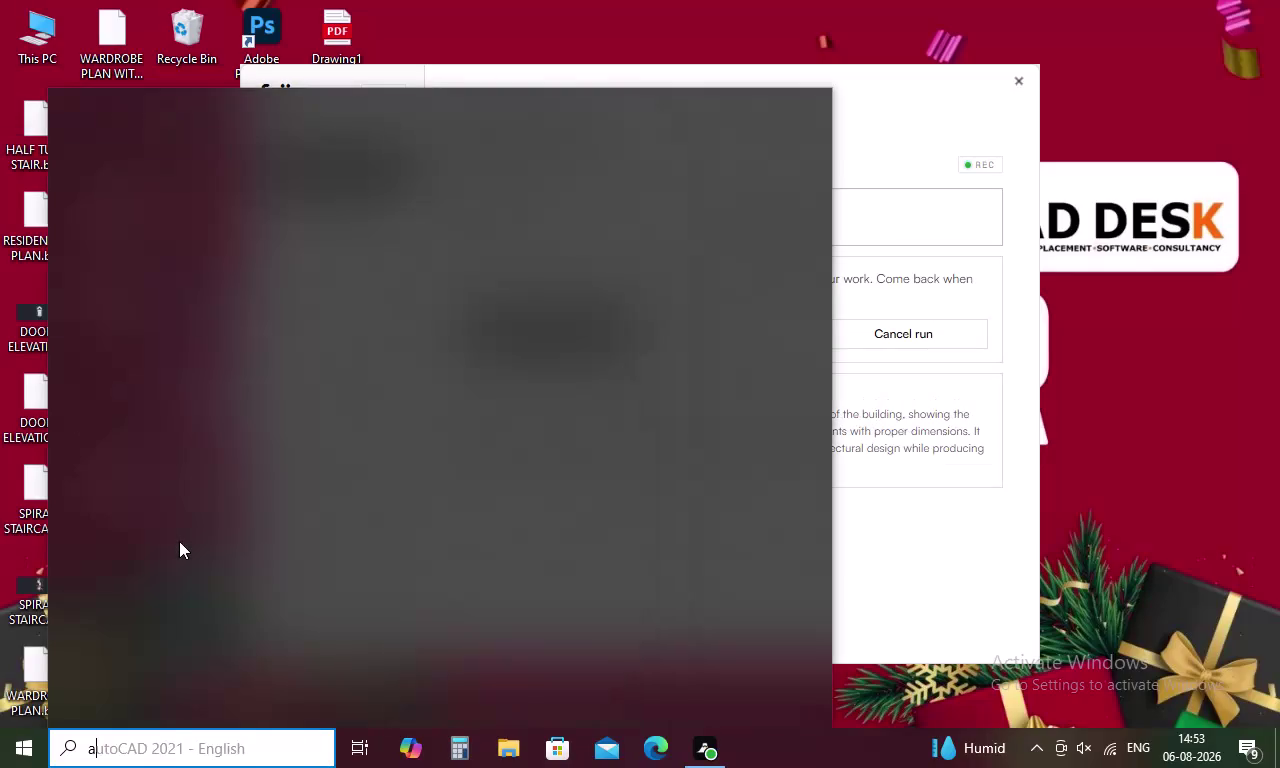
Search Windows for AutoCAD and launch AutoCAD 2021.
key(t)
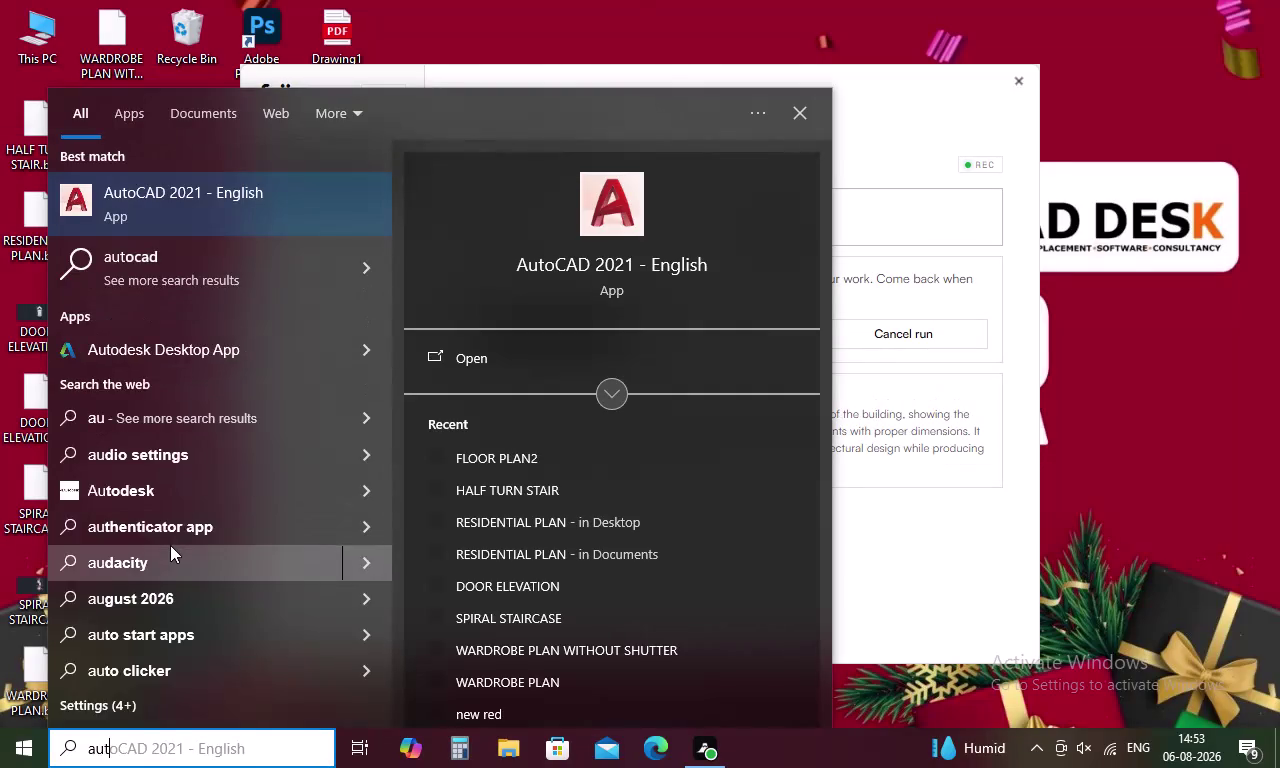
key(o)
click(204, 187)
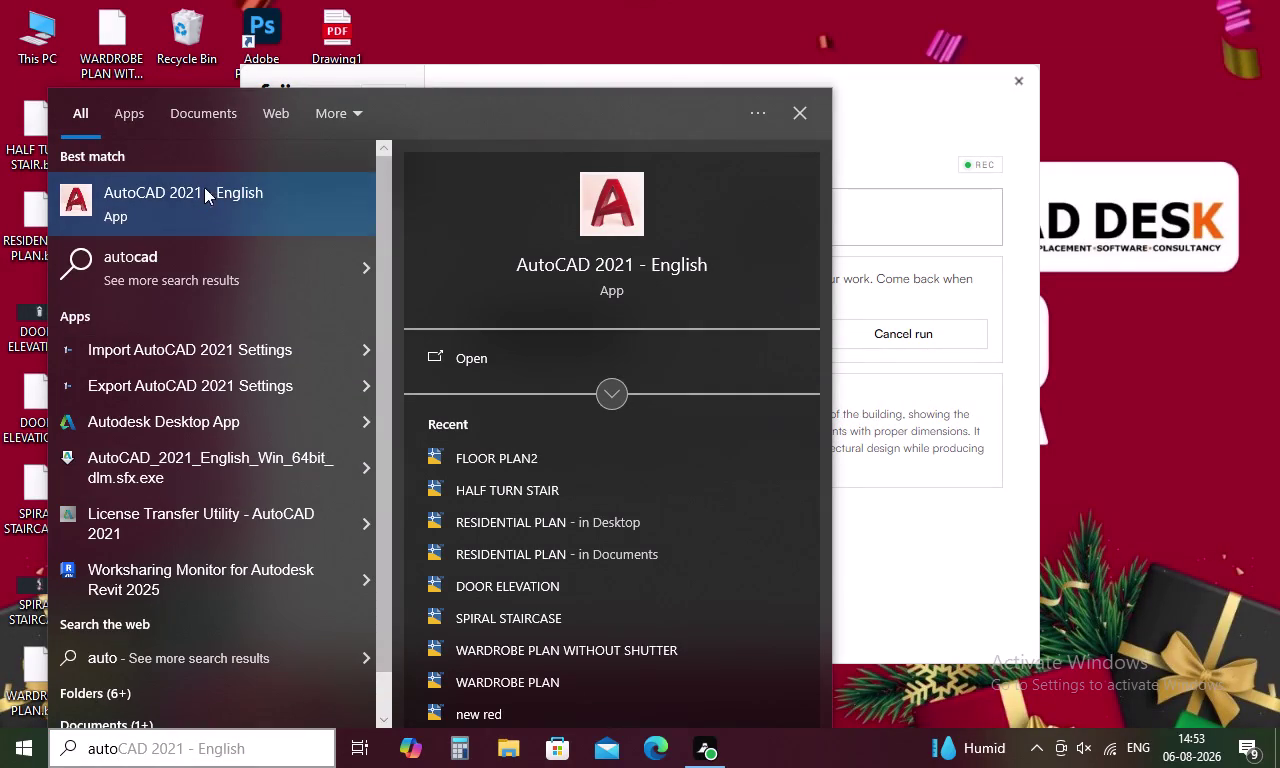
click(196, 186)
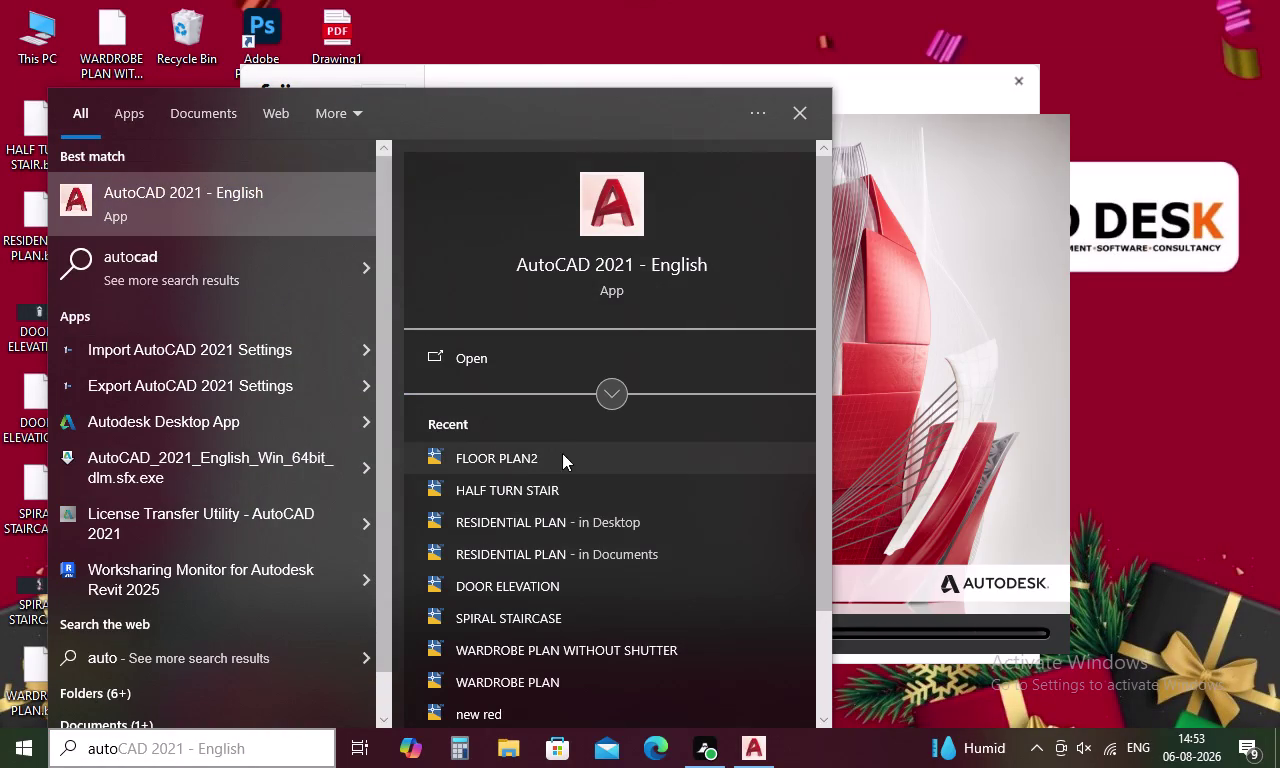
Open the recent drawing FLOOR PLAN2 from the AutoCAD result pane.
double_click(525, 452)
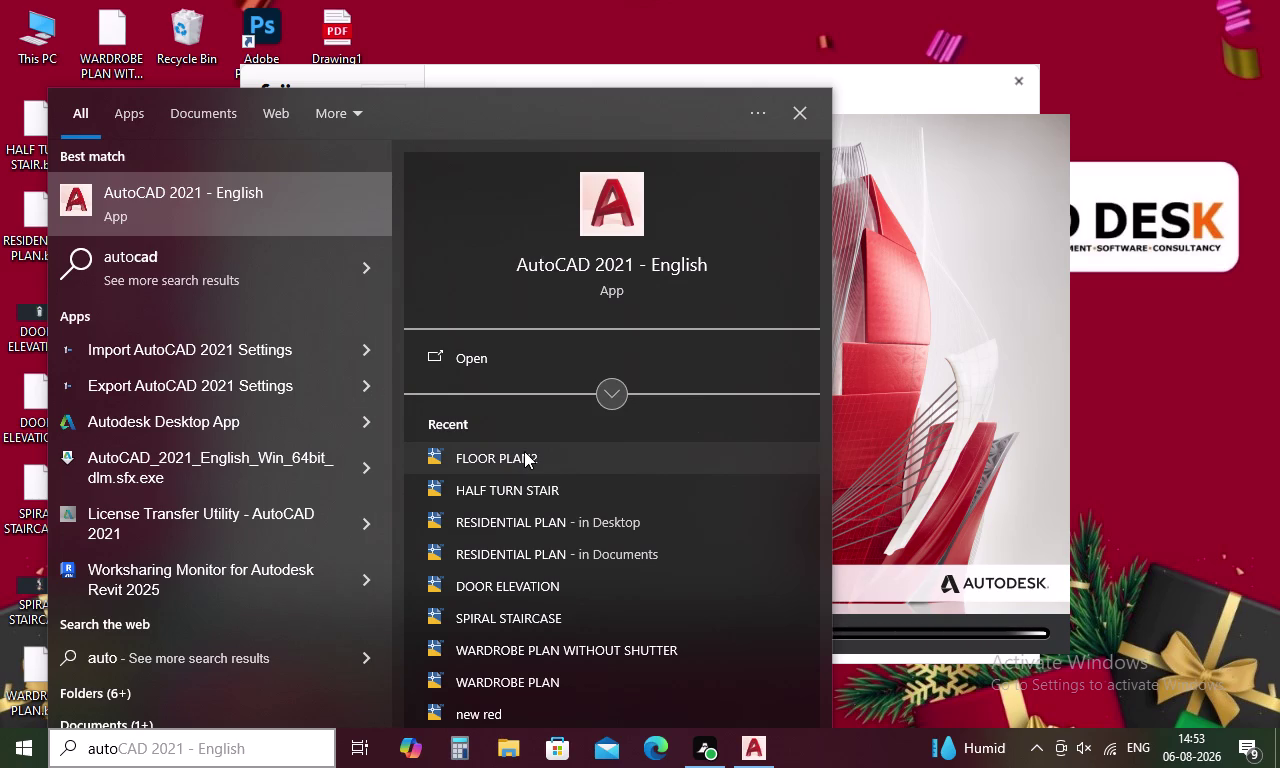
double_click(524, 451)
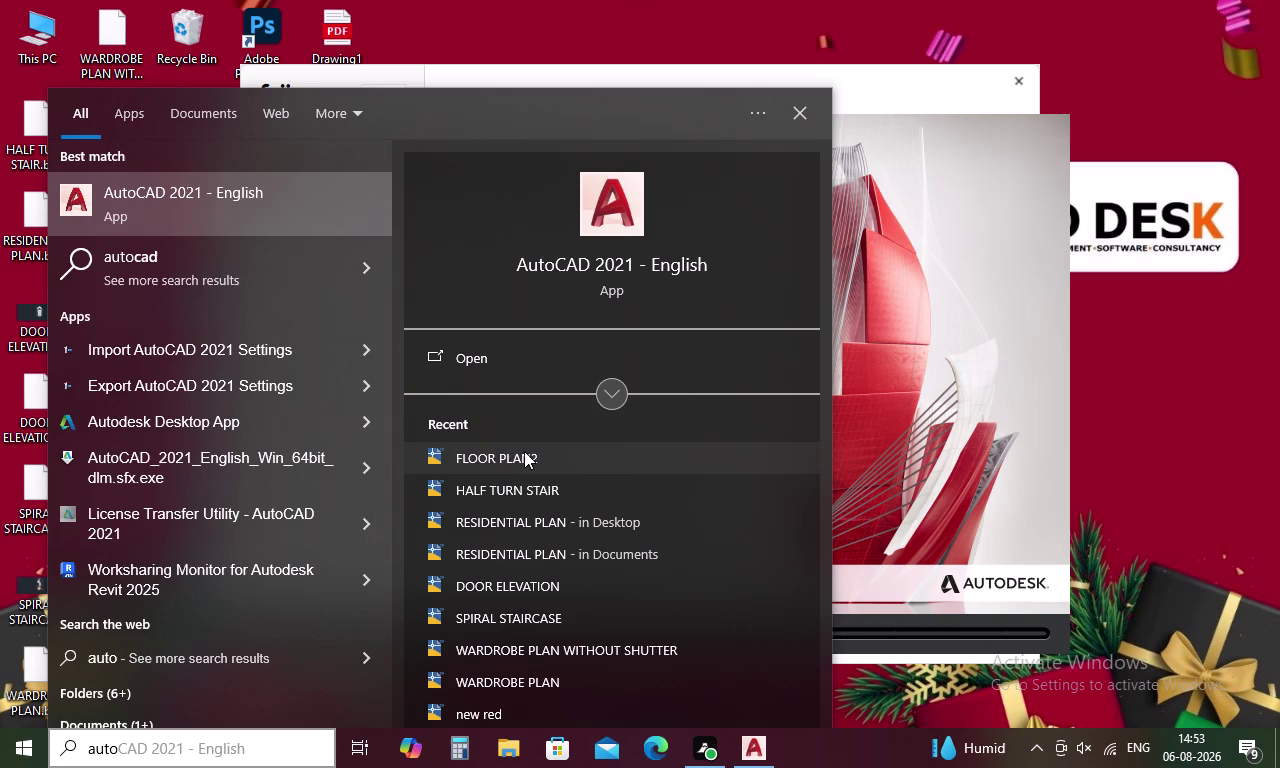
triple_click(507, 455)
triple_click(507, 455)
triple_click(507, 455)
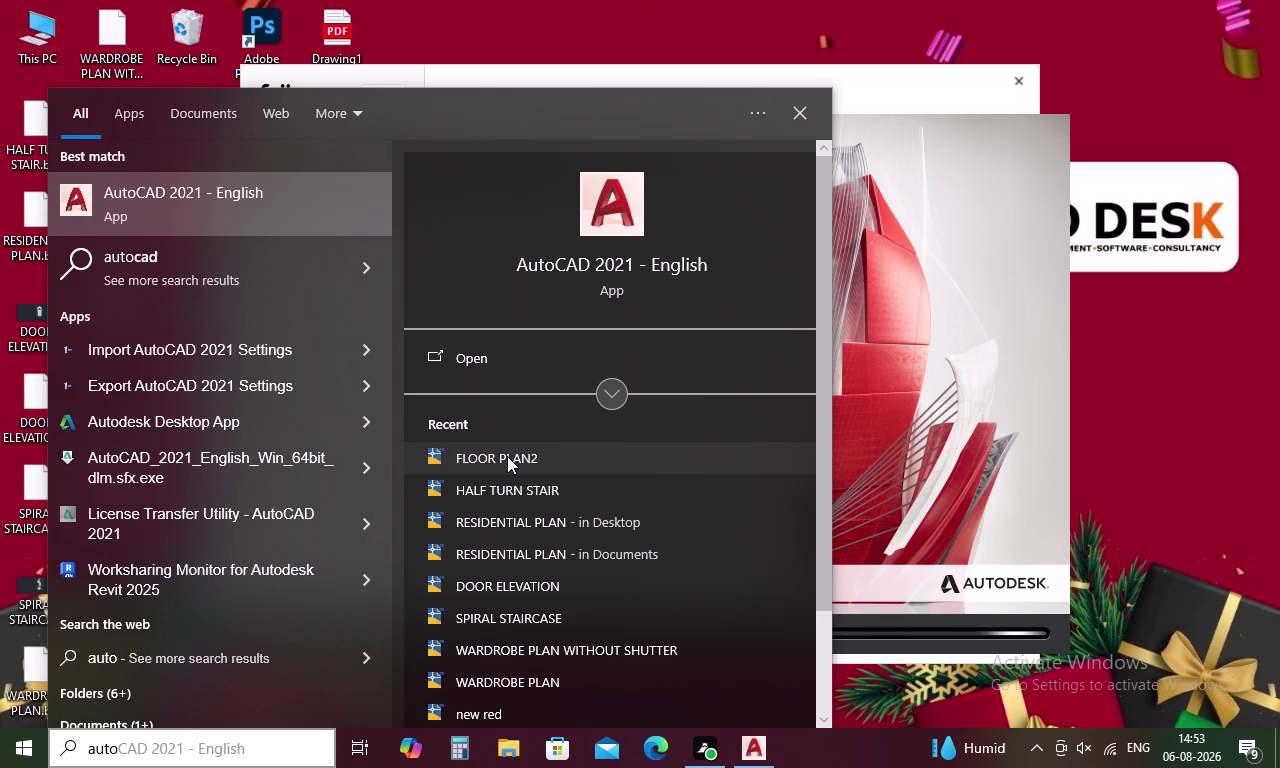
click(507, 456)
click(507, 456)
triple_click(508, 462)
click(511, 461)
triple_click(547, 457)
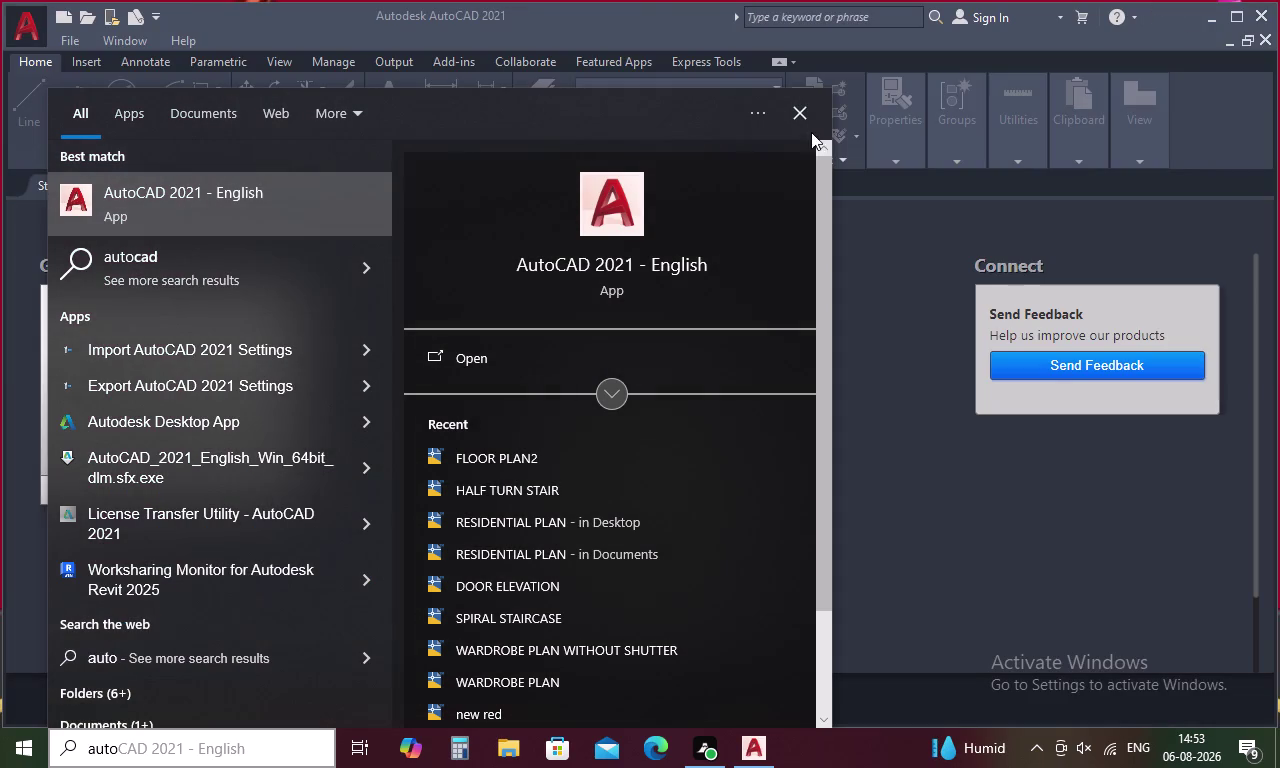
click(800, 104)
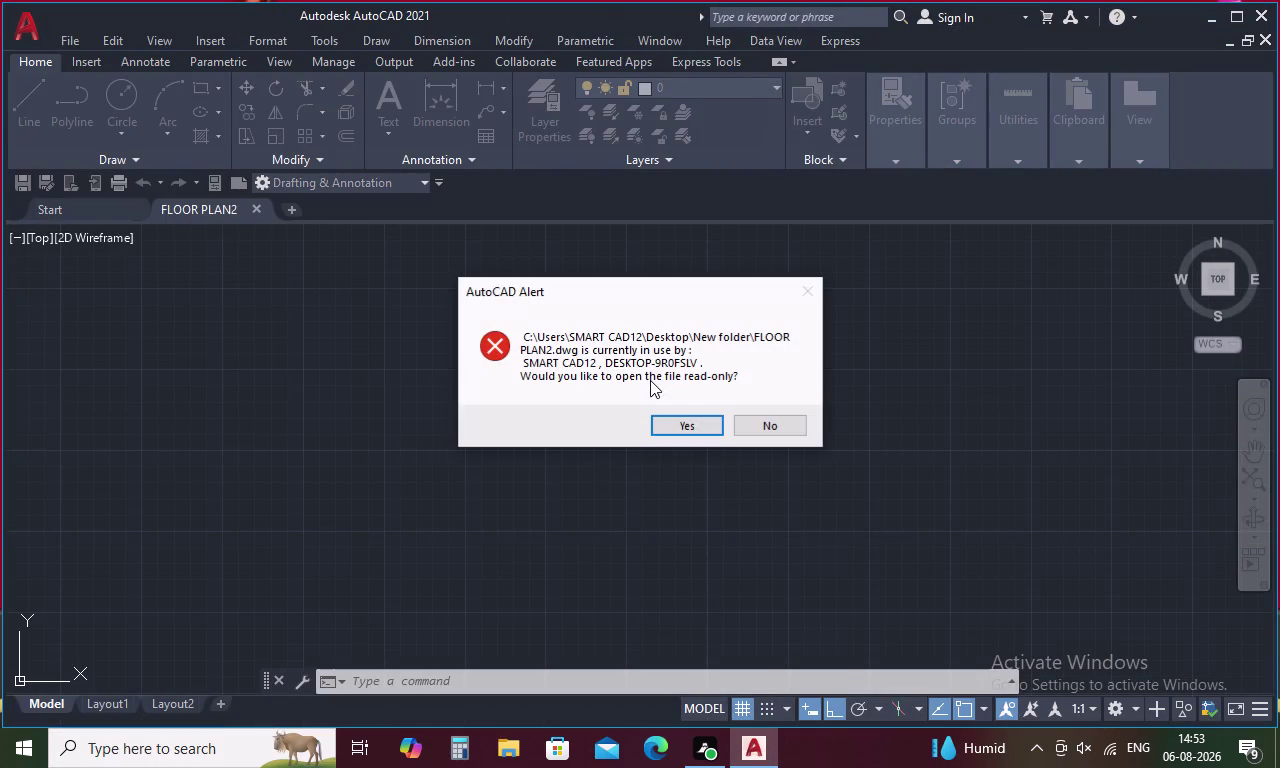
Accept opening FLOOR PLAN2 read-only, then decline opening further read-only copies.
click(693, 424)
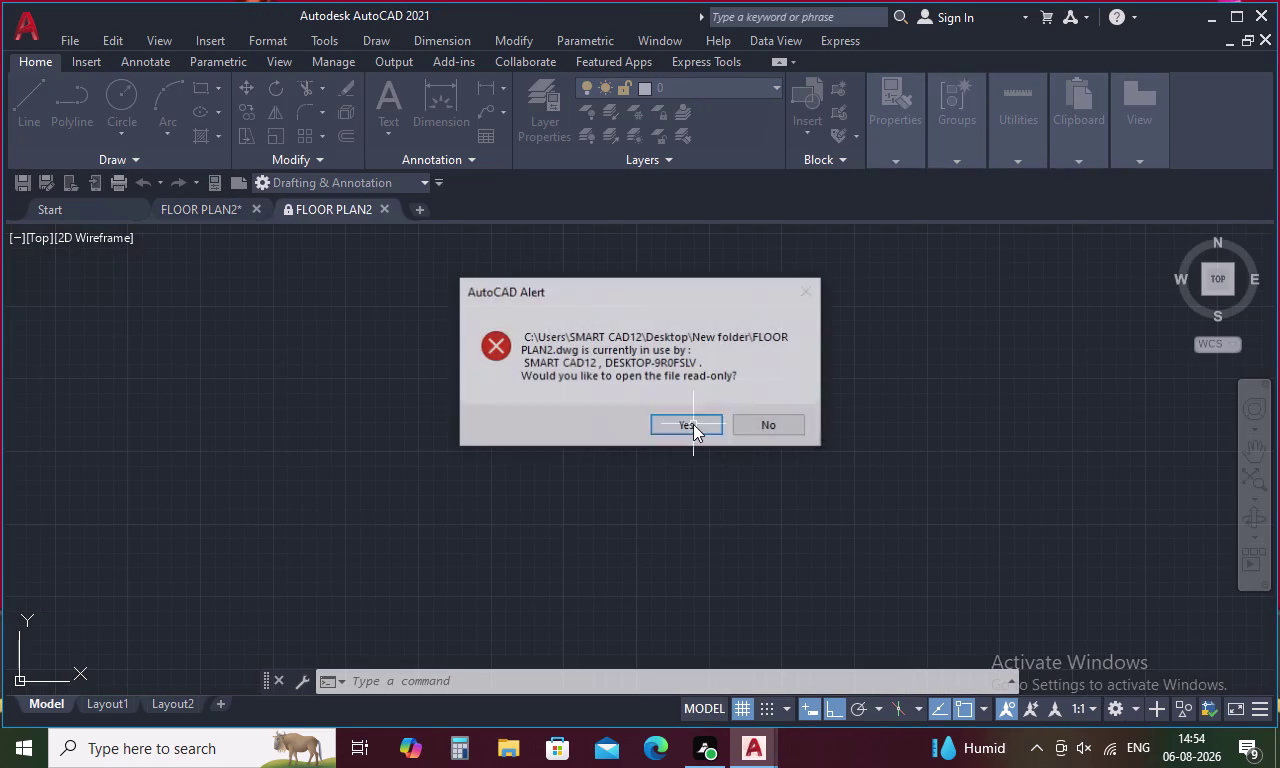
click(693, 424)
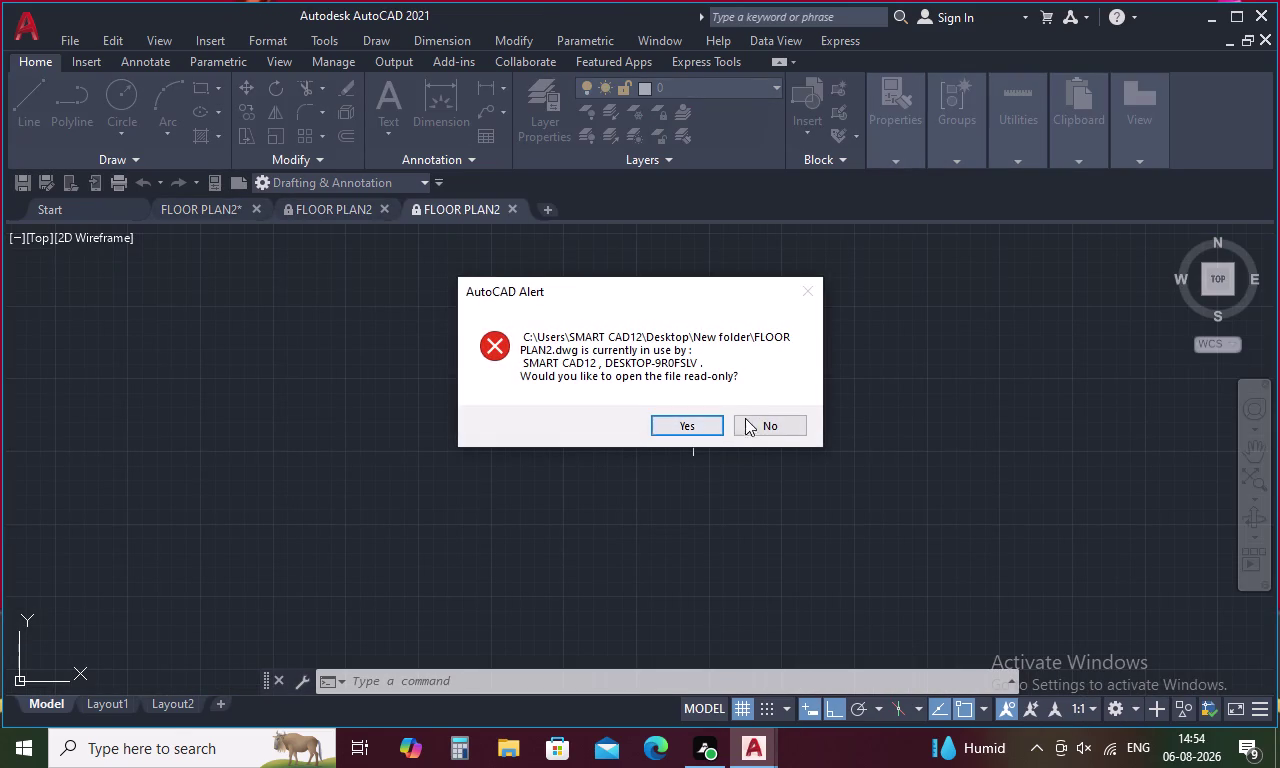
click(754, 425)
click(756, 425)
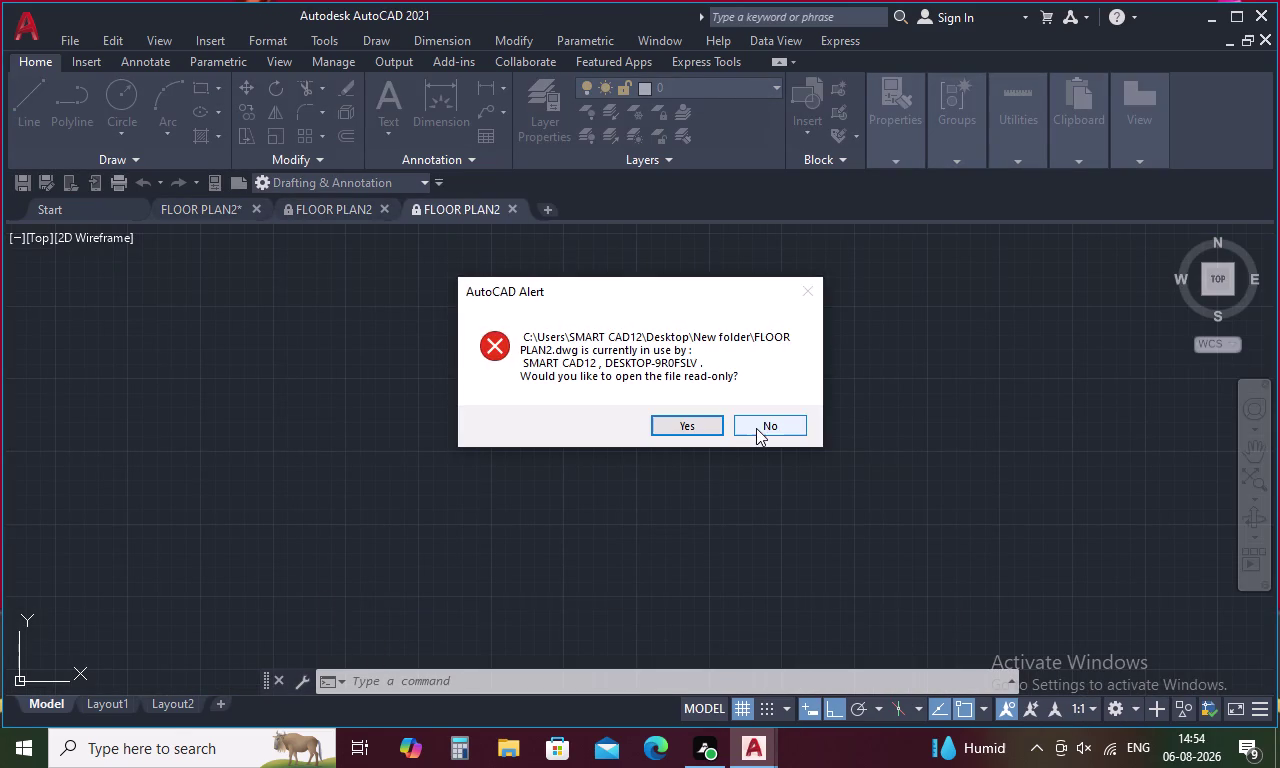
click(697, 431)
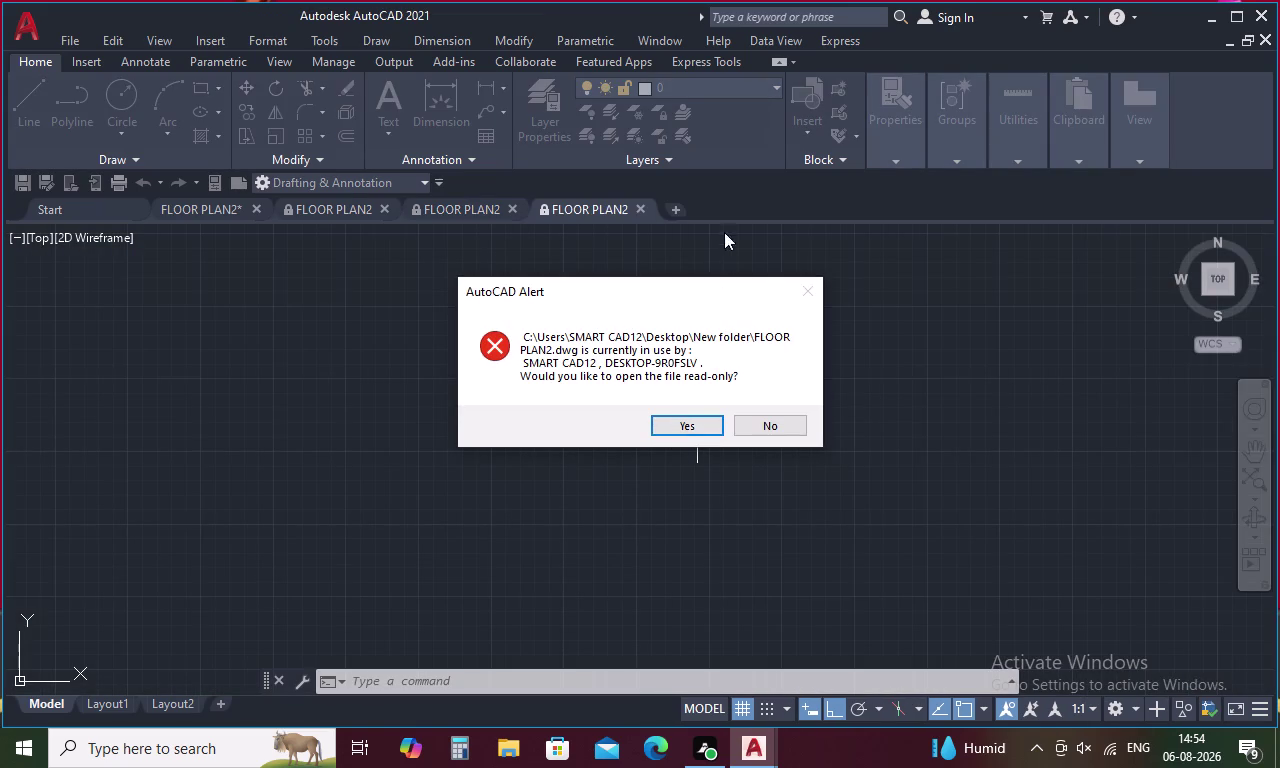
Operate the file tabs and application menu around the duplicate FLOOR PLAN2 copies.
click(634, 209)
click(637, 209)
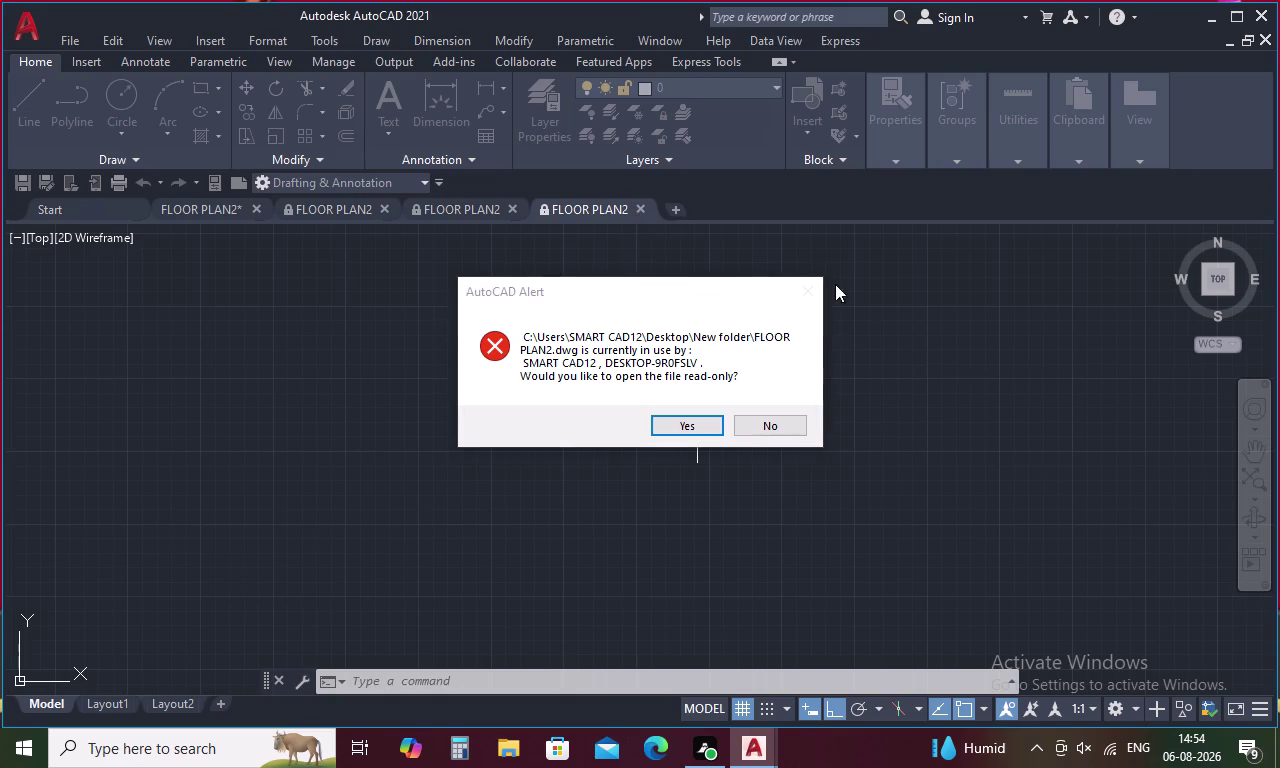
click(808, 290)
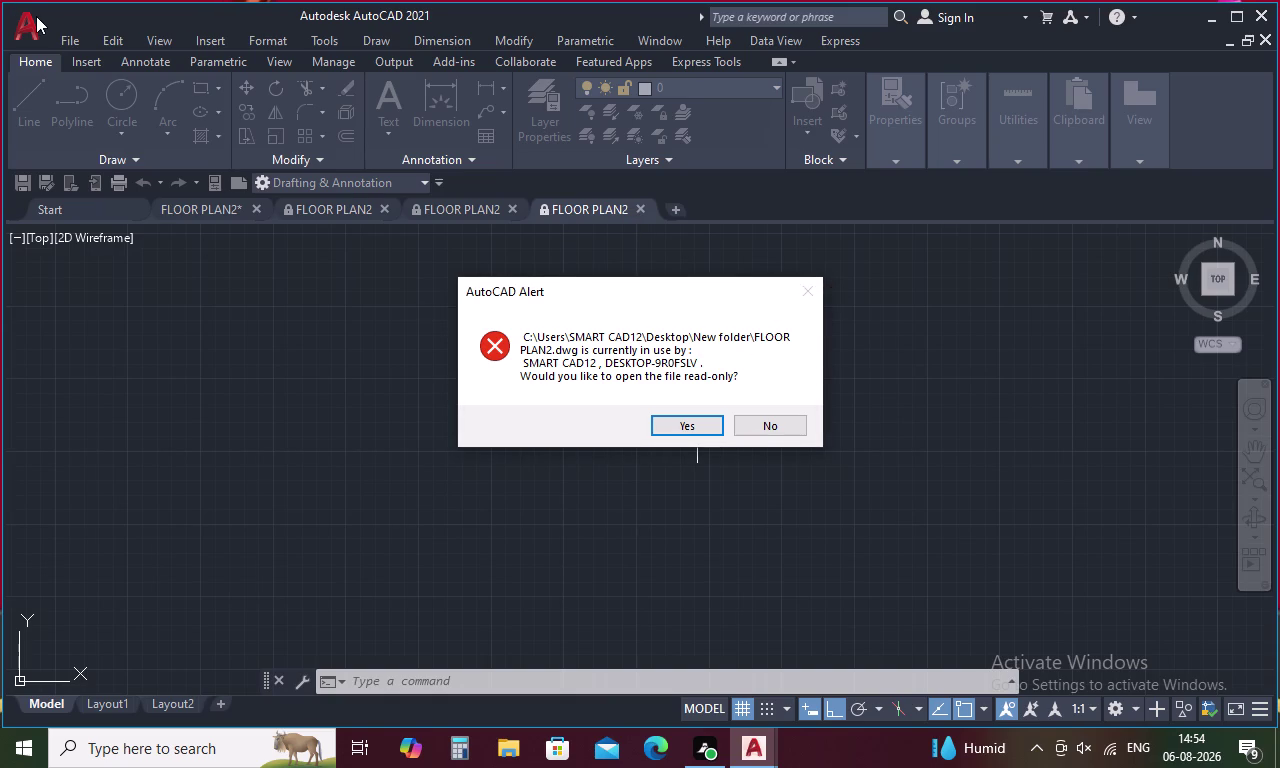
double_click(32, 19)
click(30, 23)
triple_click(30, 23)
click(496, 338)
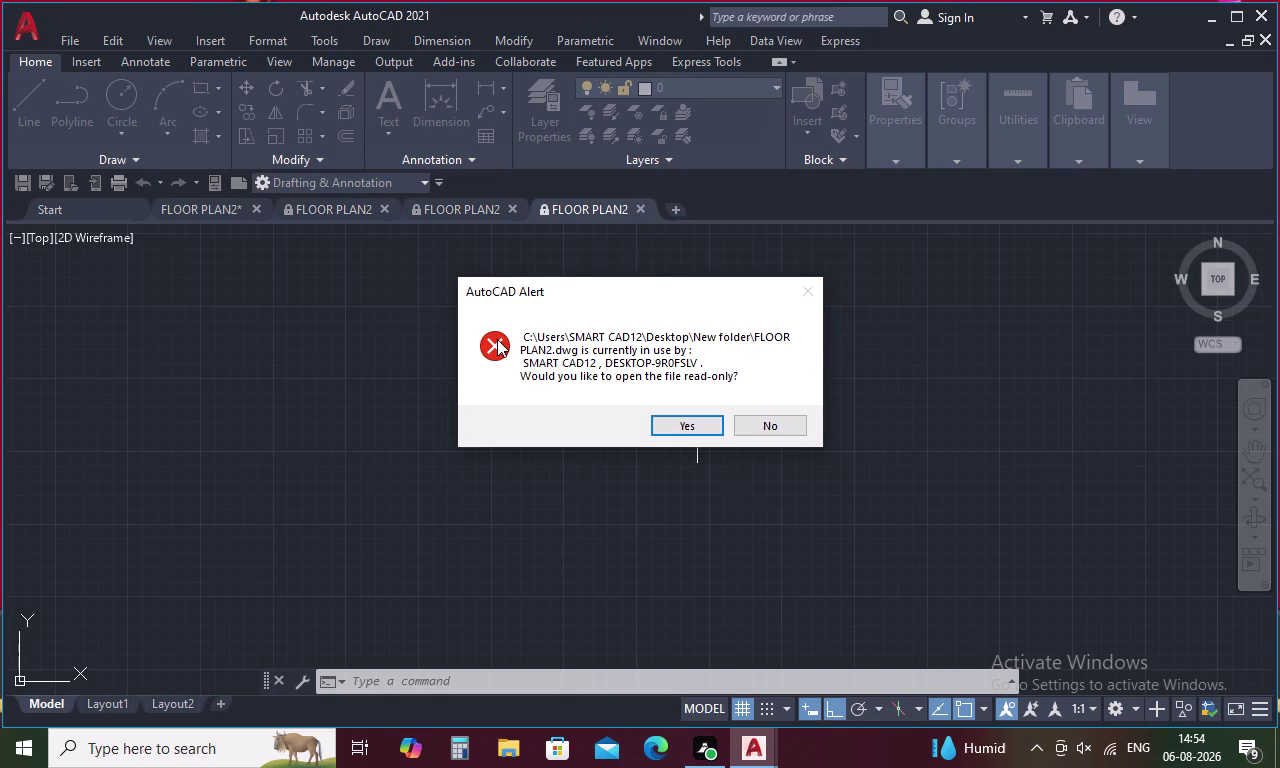
double_click(497, 339)
click(673, 426)
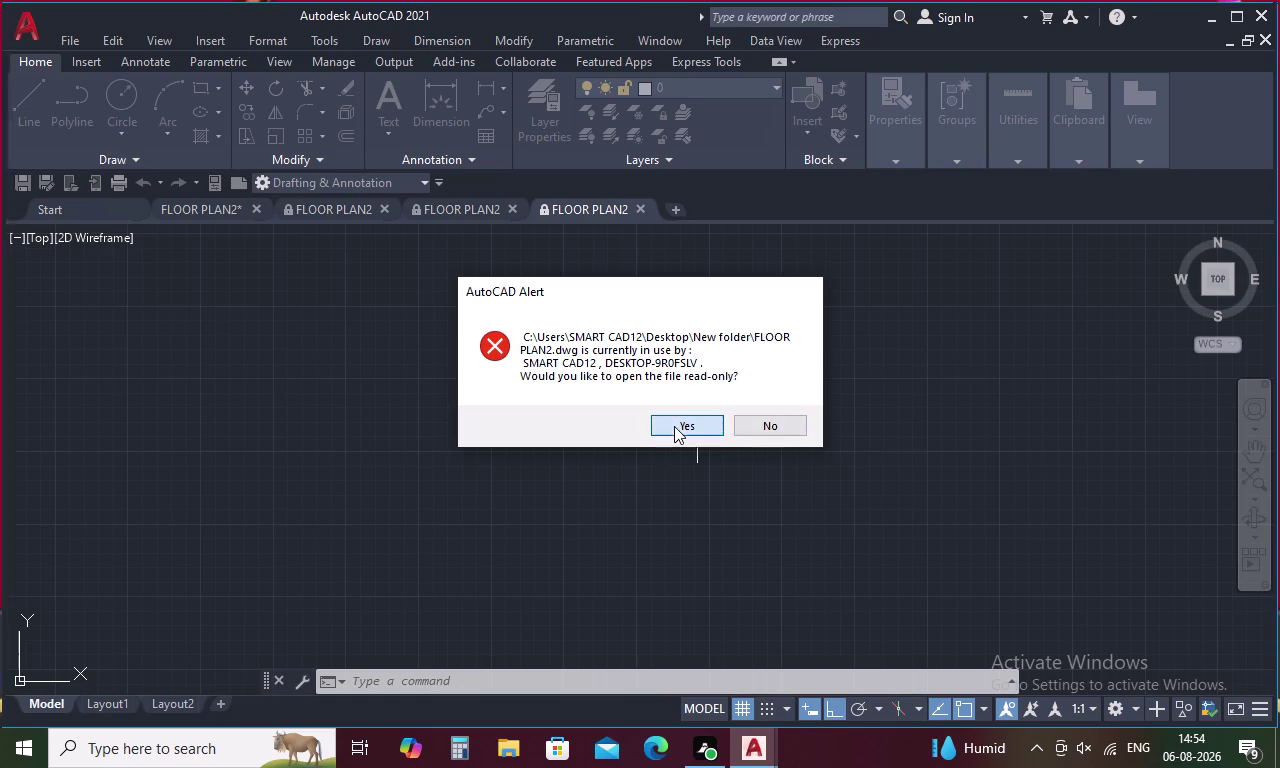
Answer the additional read-only alerts and use the window's tab controls.
click(675, 426)
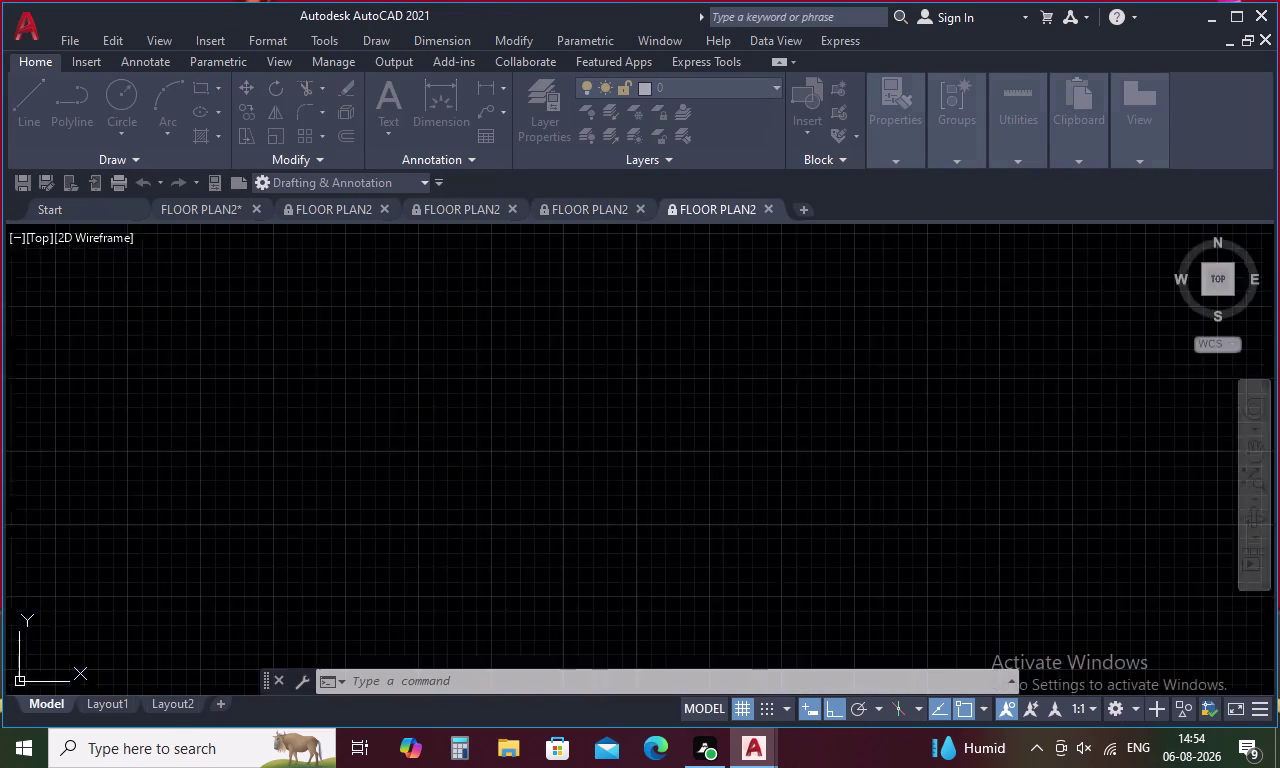
click(675, 426)
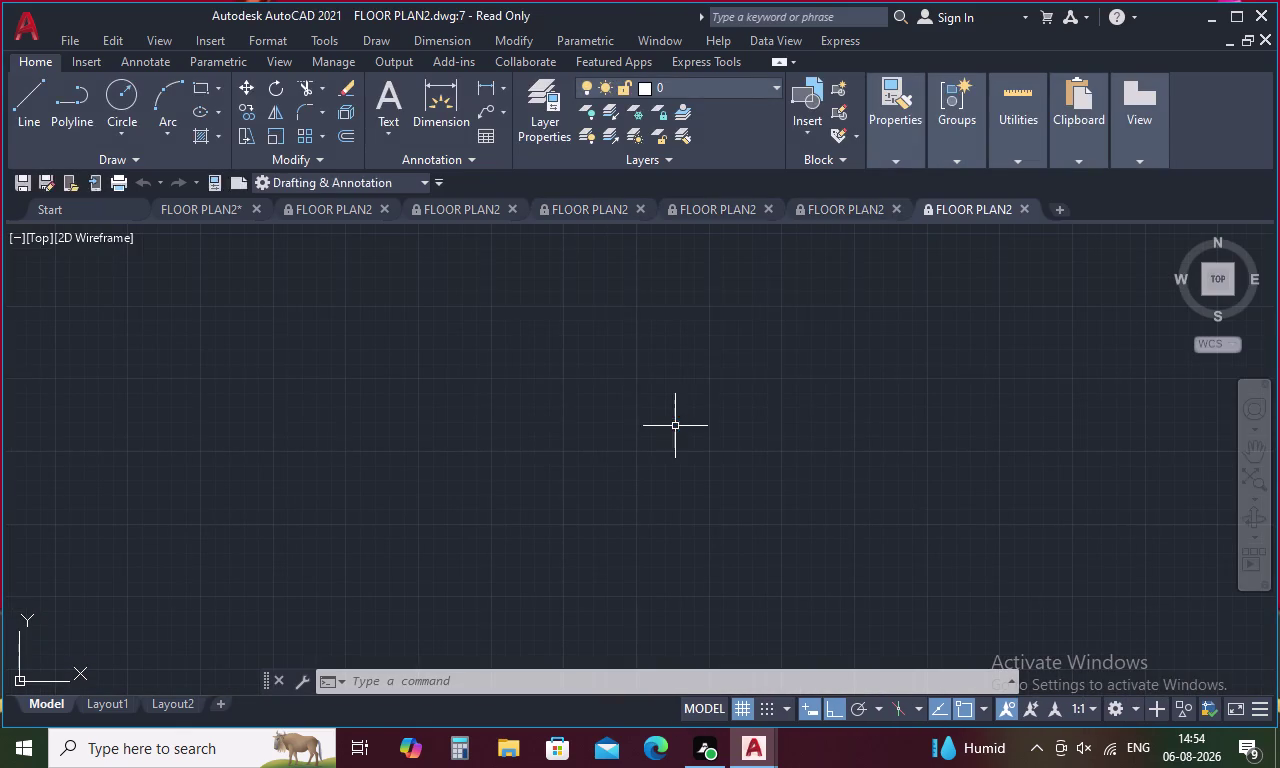
click(675, 426)
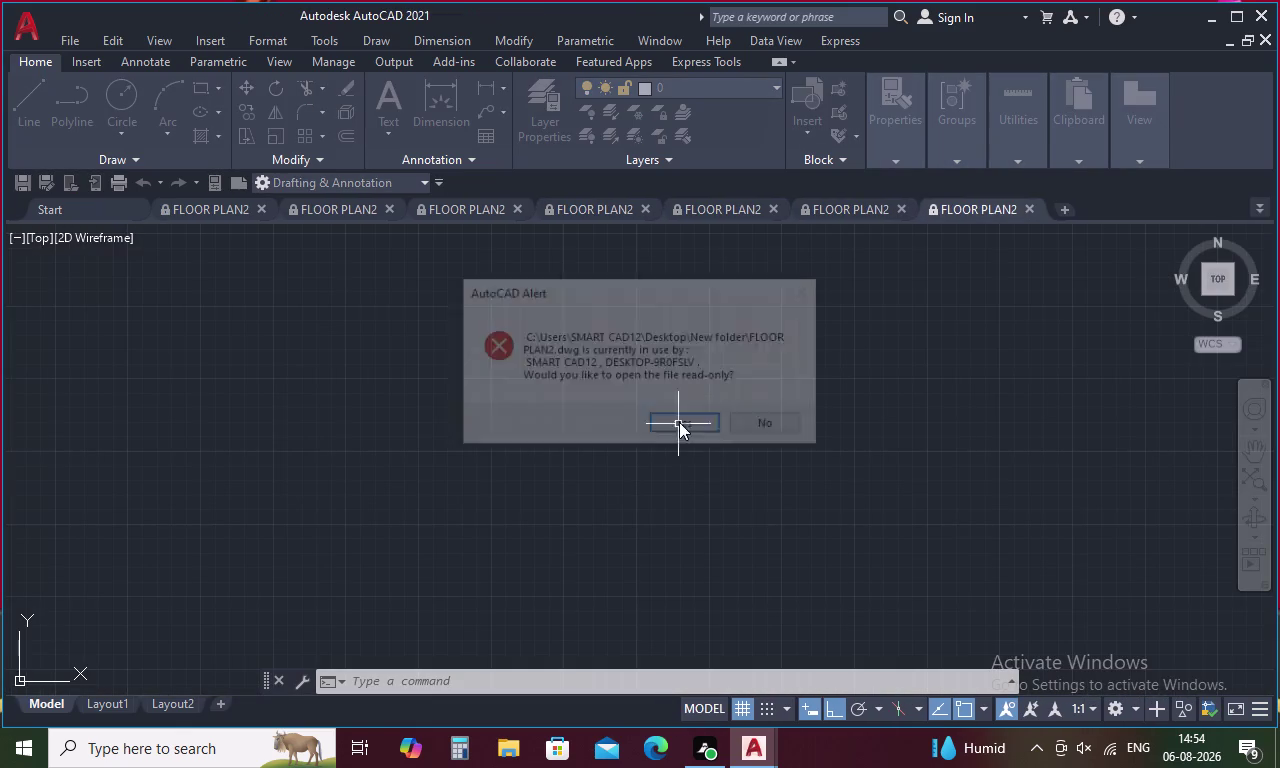
click(1260, 42)
click(1229, 38)
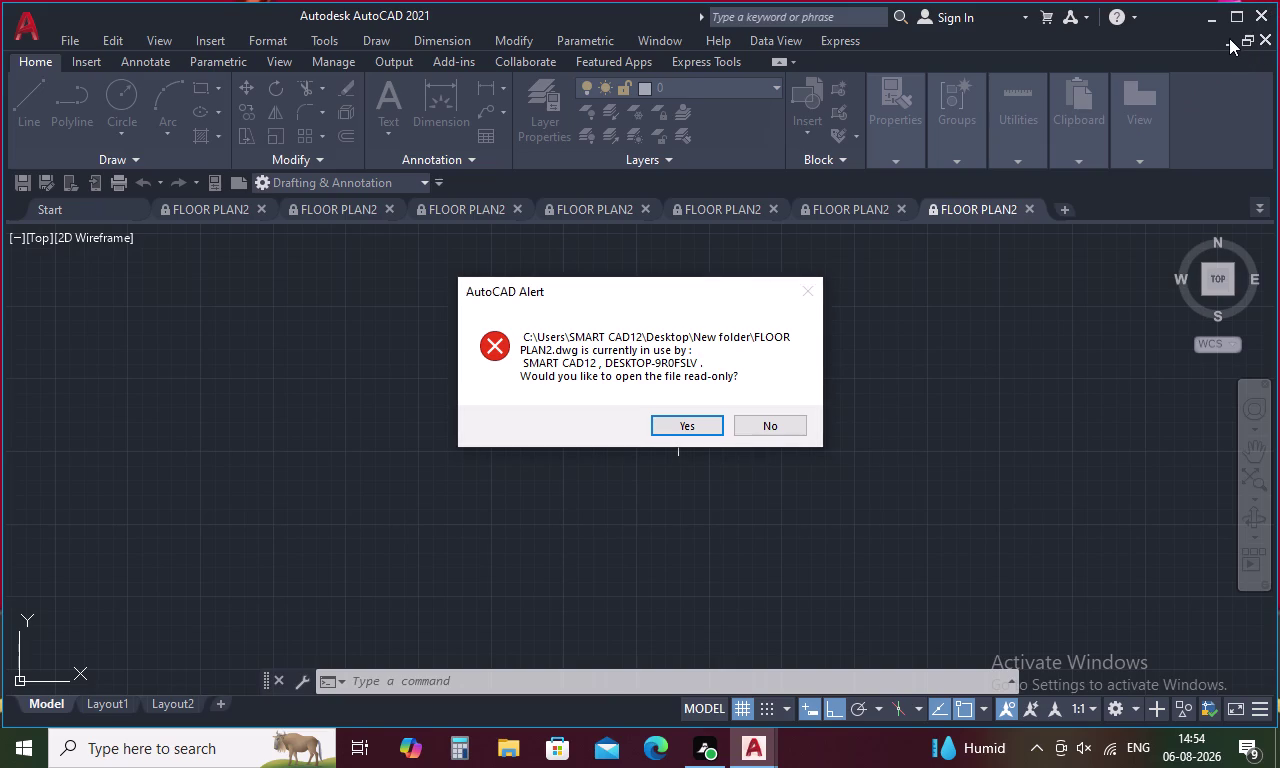
click(1229, 40)
click(755, 419)
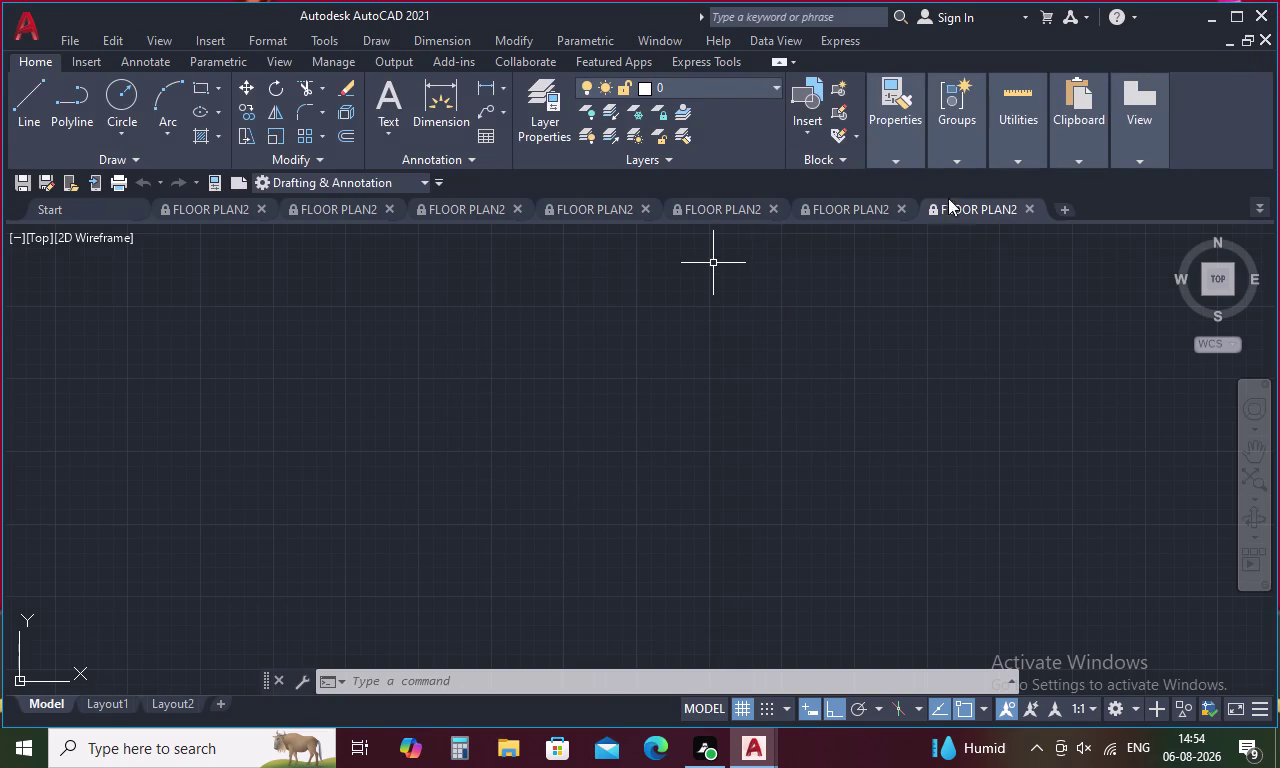
Close each duplicate read-only FLOOR PLAN2 tab until only the Start page remains.
click(1028, 205)
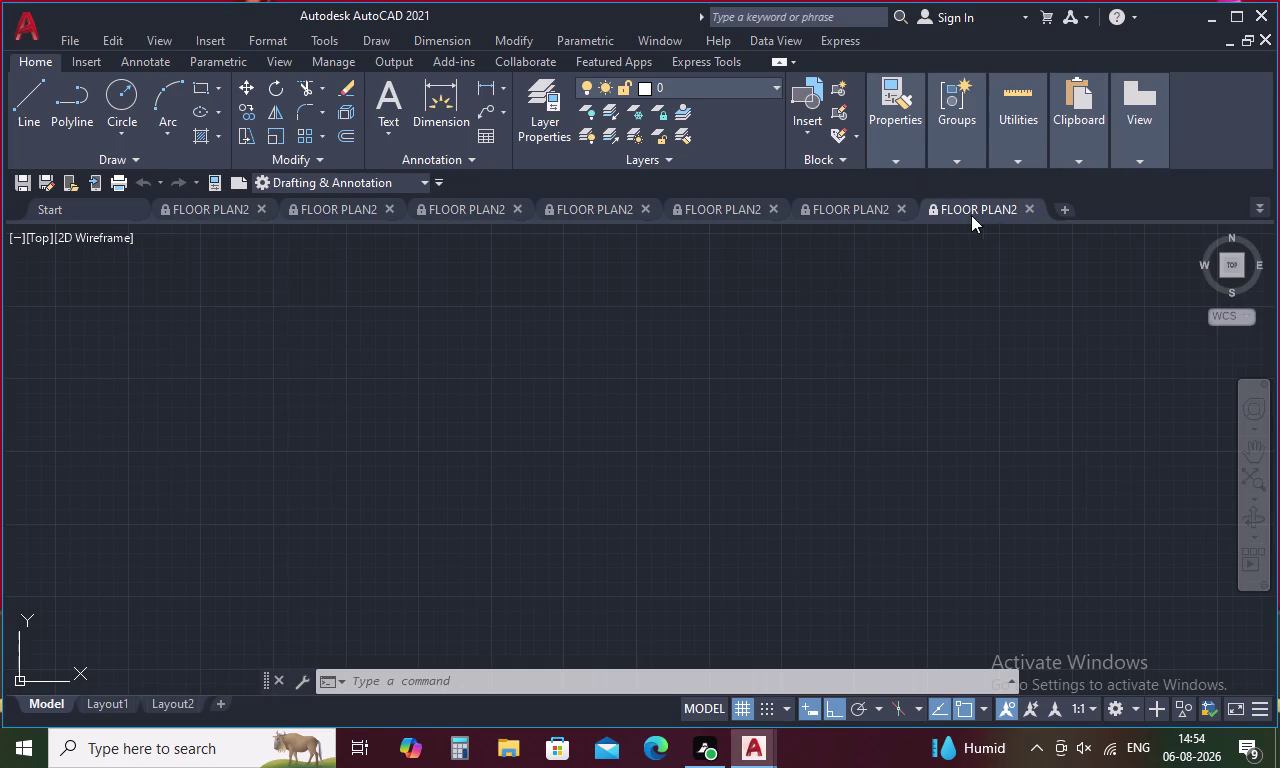
click(1022, 208)
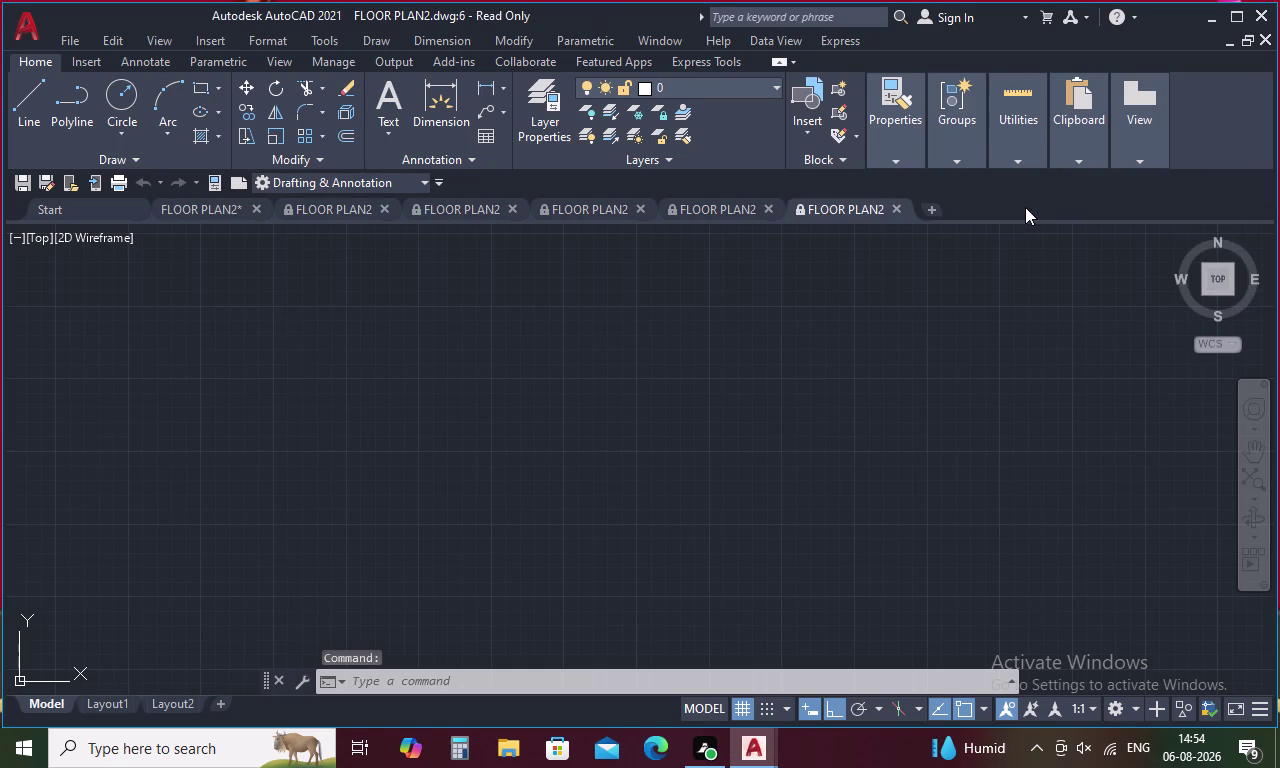
click(903, 211)
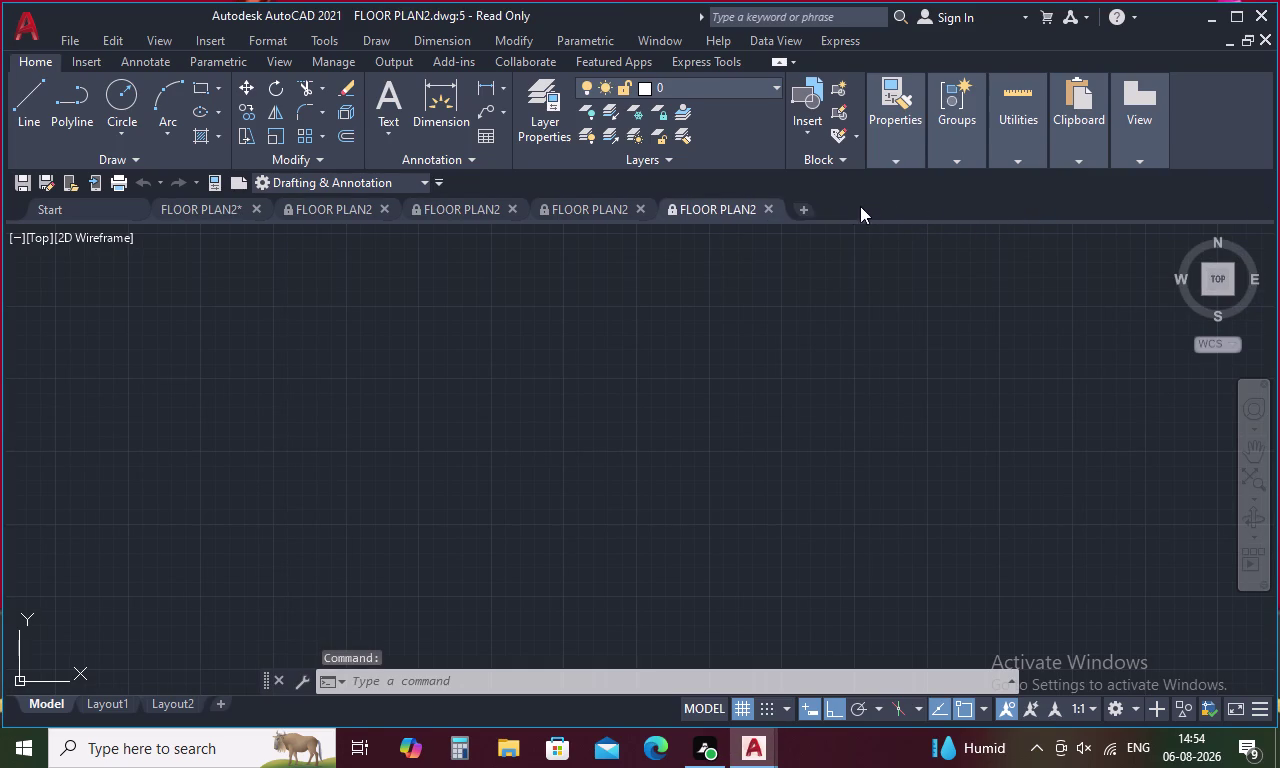
click(767, 207)
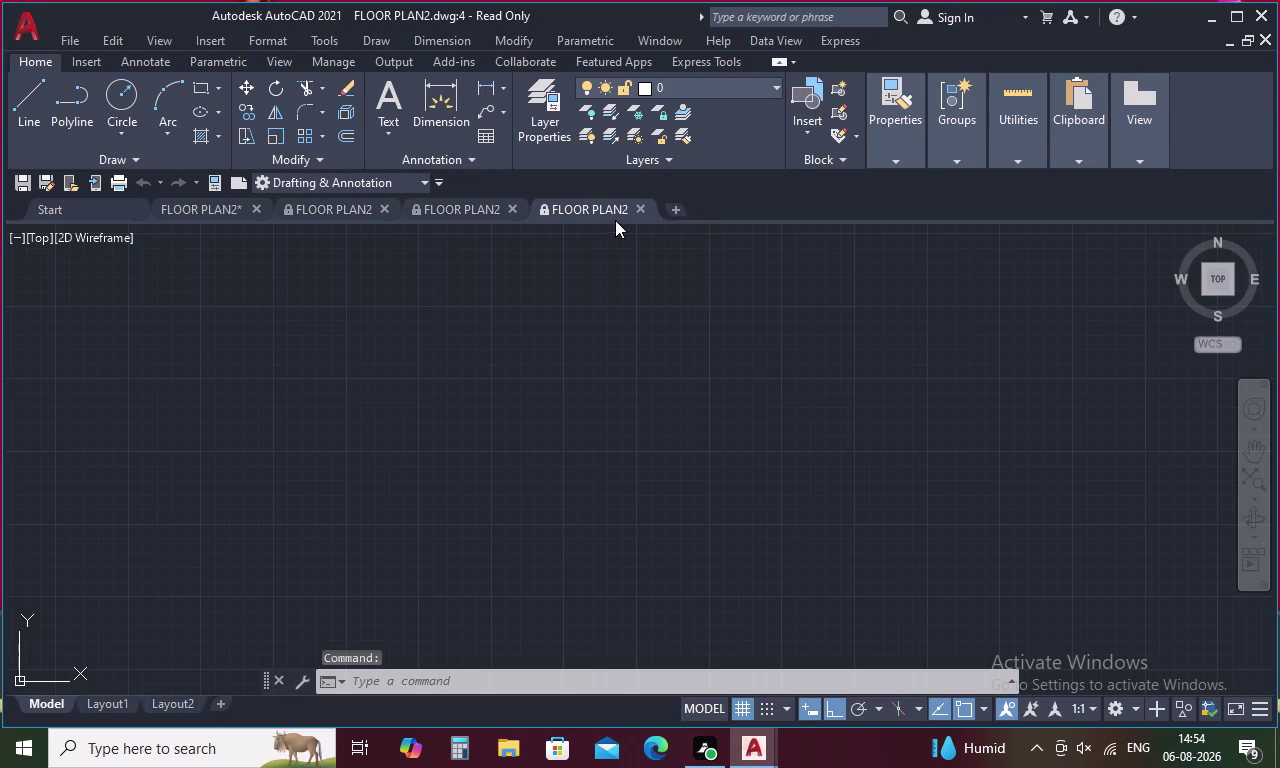
click(638, 208)
click(638, 208)
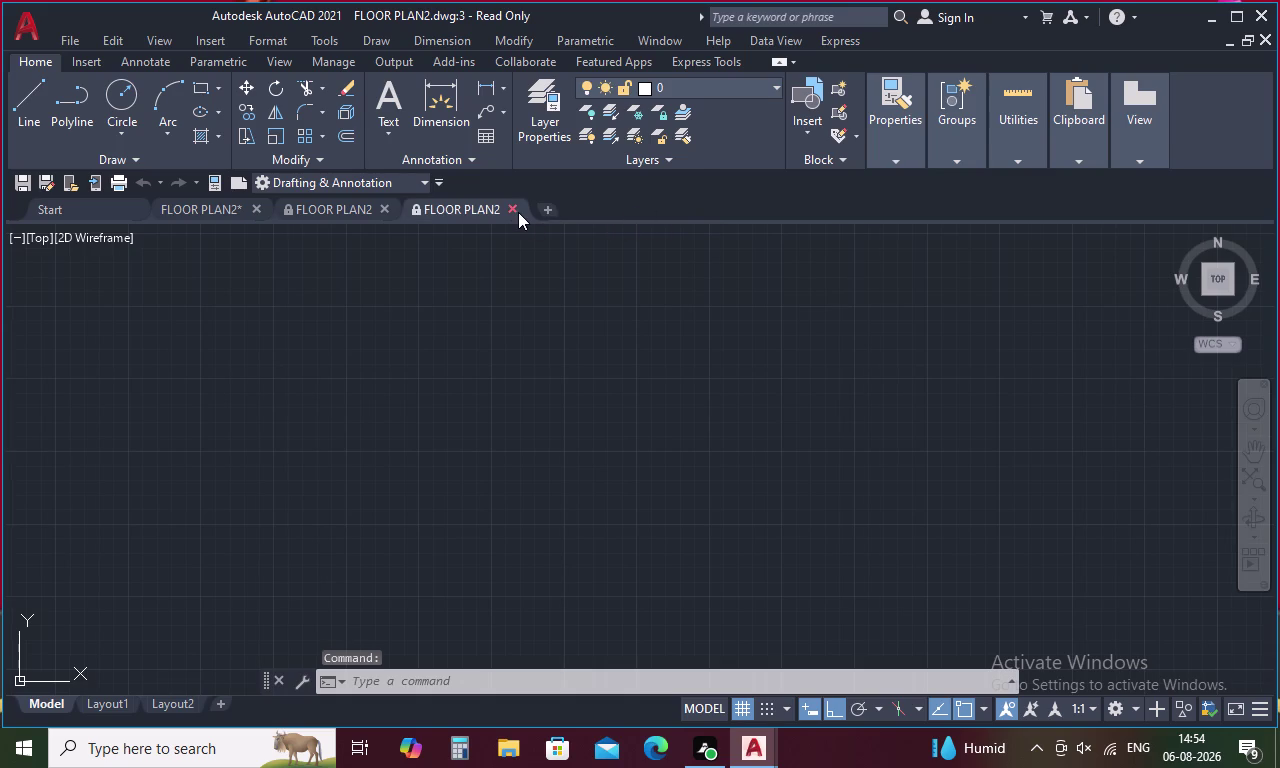
click(516, 207)
click(388, 210)
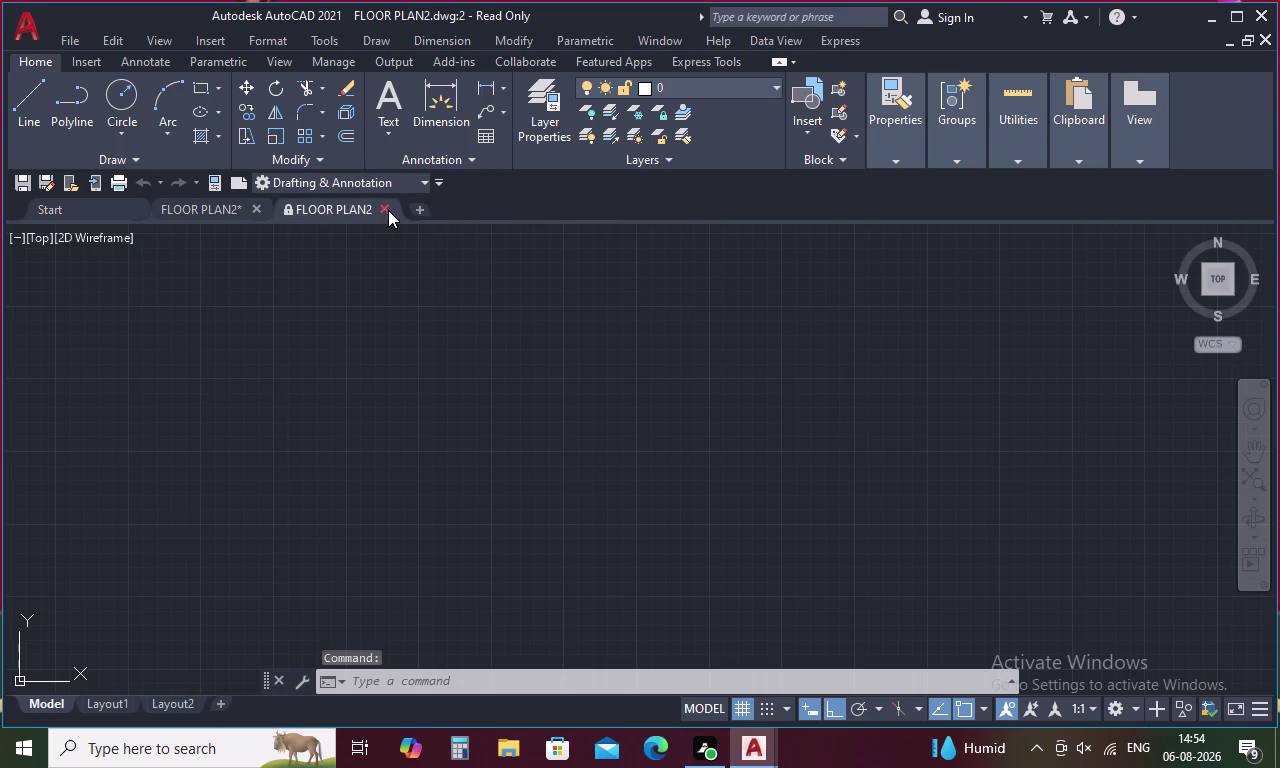
click(253, 209)
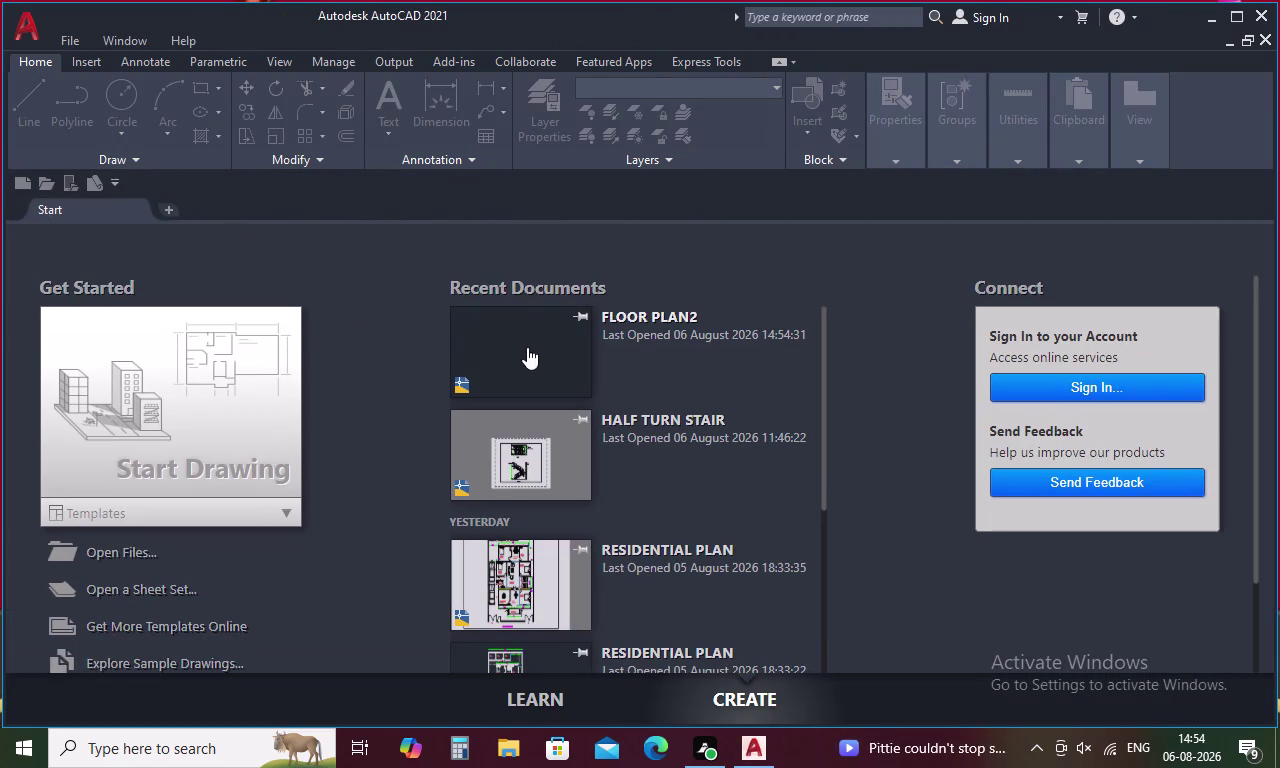
Reopen FLOOR PLAN2 from Recent Documents as a single editable drawing.
double_click(536, 341)
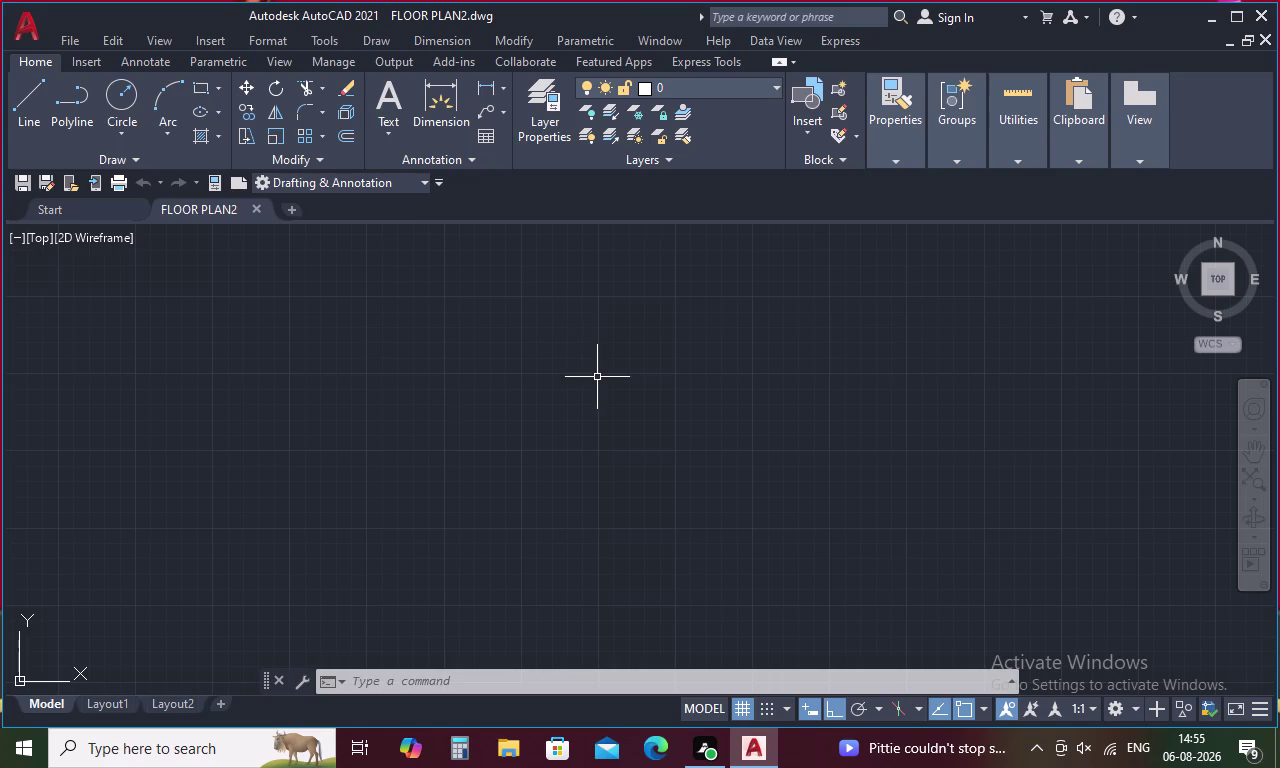
key(l)
key(Return)
click(547, 384)
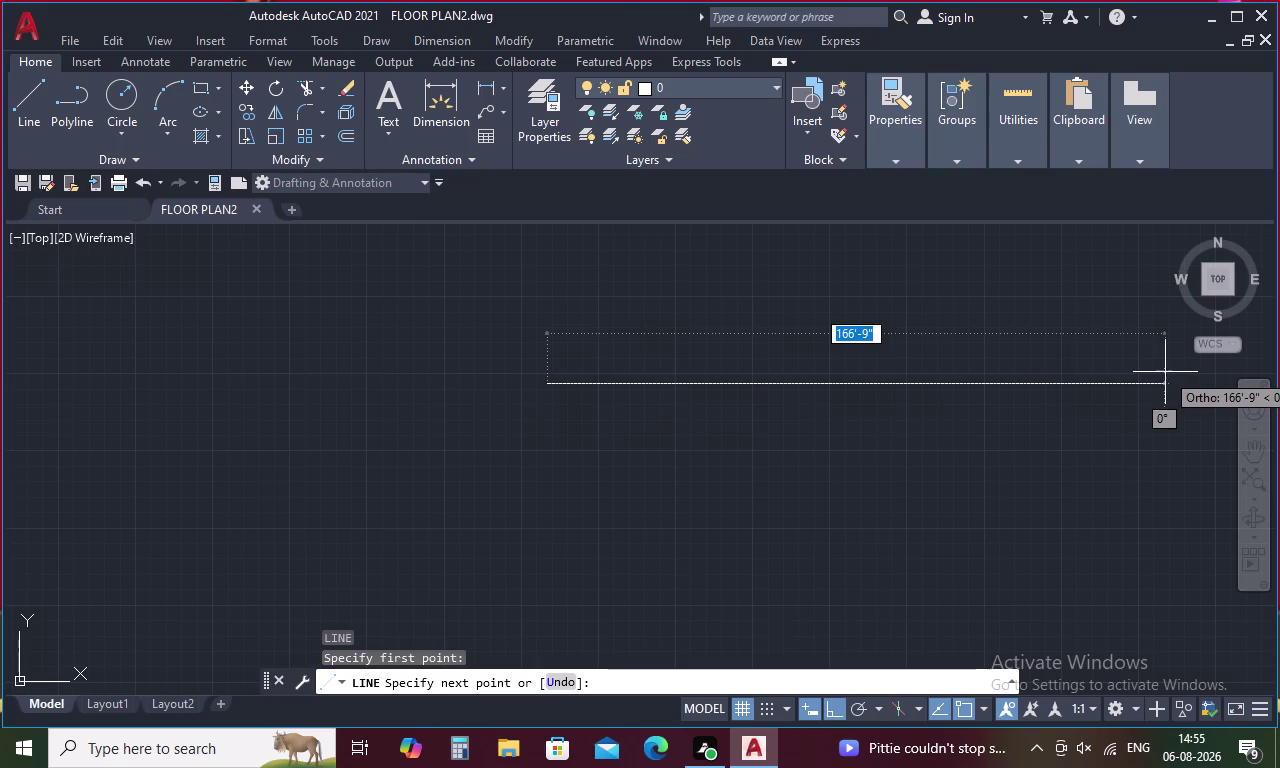
text(6')
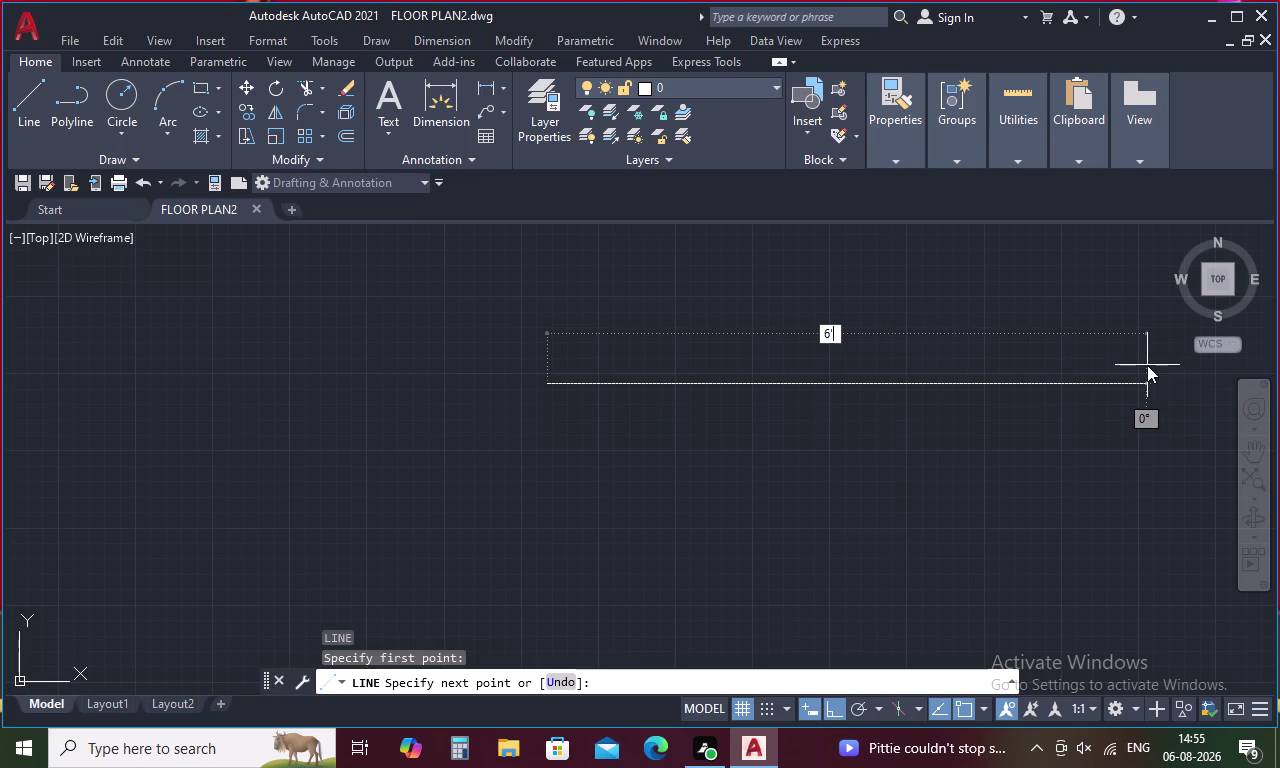
text(9")
key(Escape)
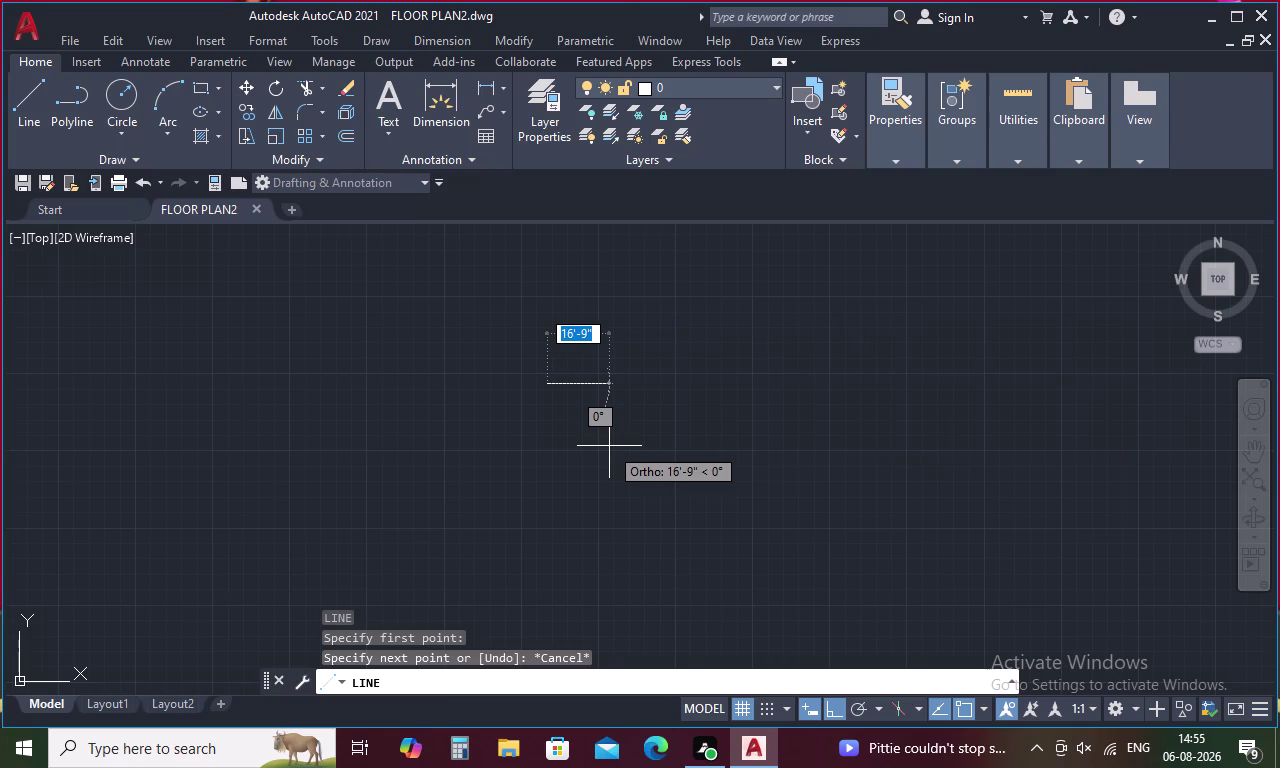
key(Escape)
key(l)
key(Return)
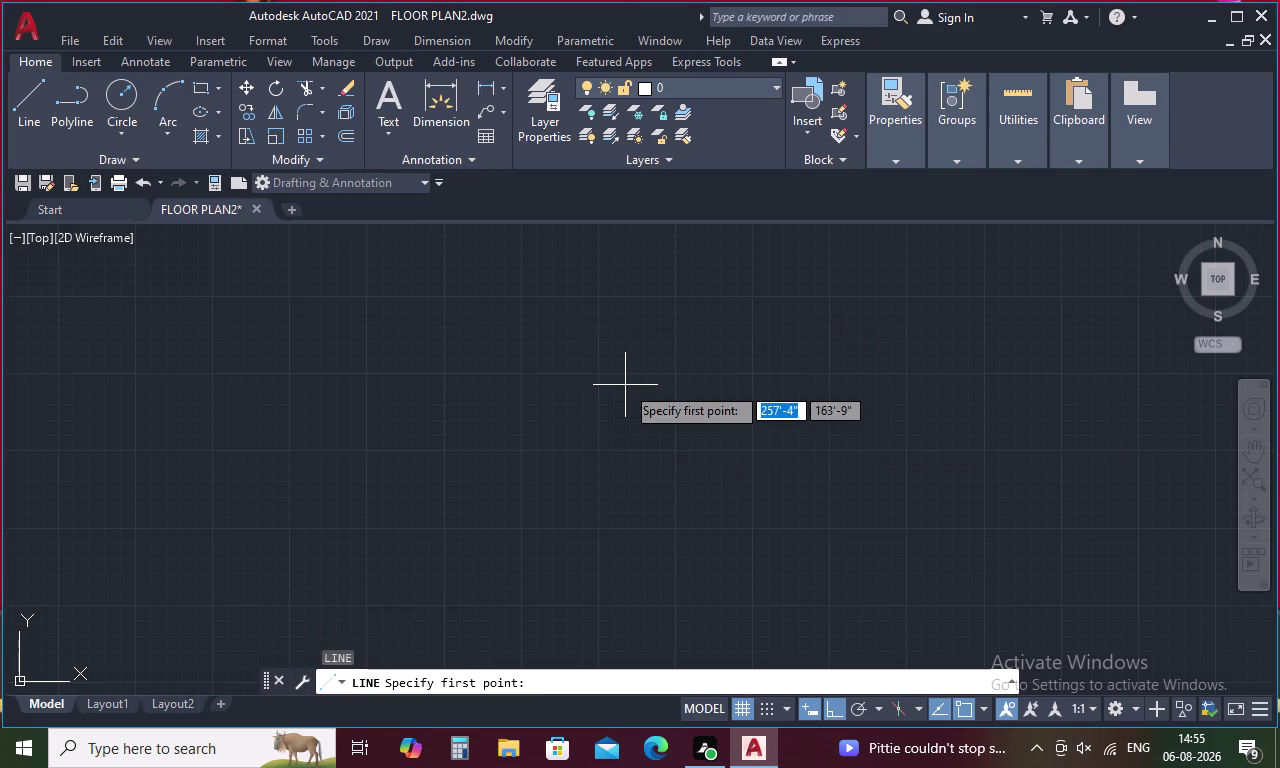
click(625, 385)
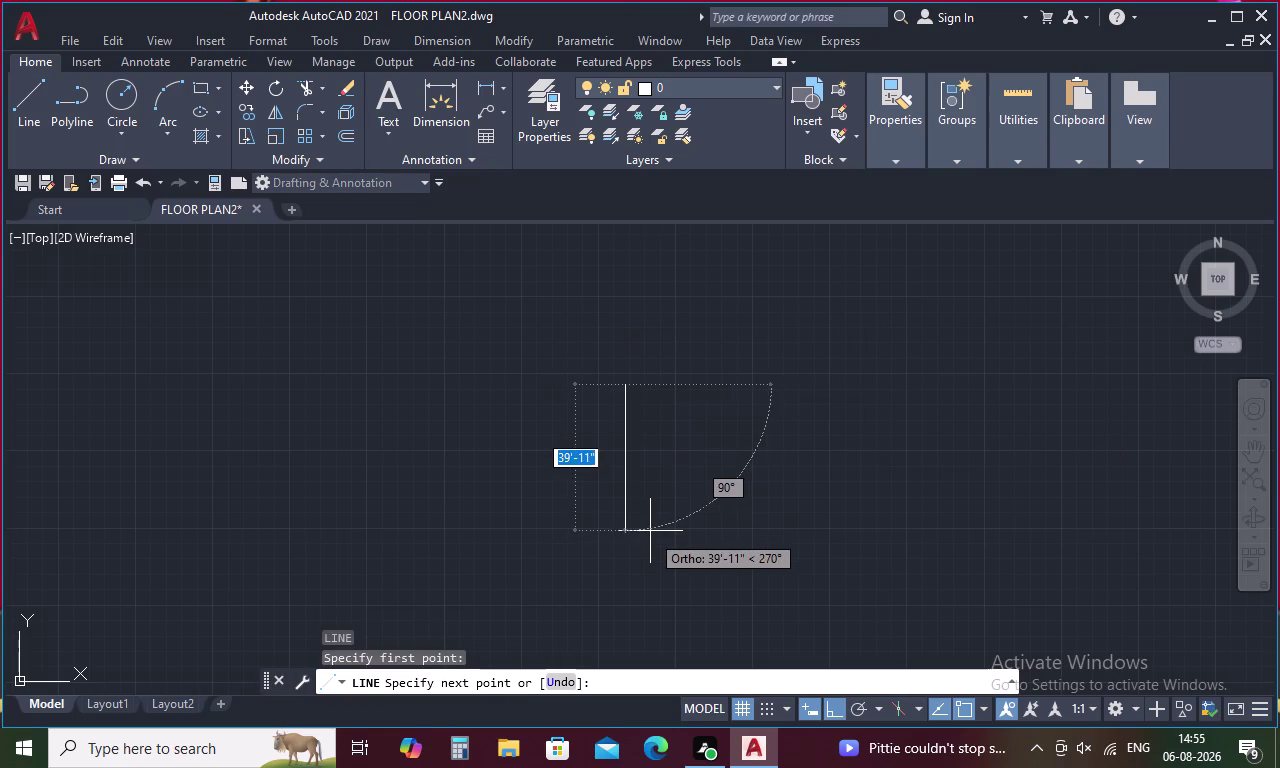
key(4)
key(apostrophe)
key(6)
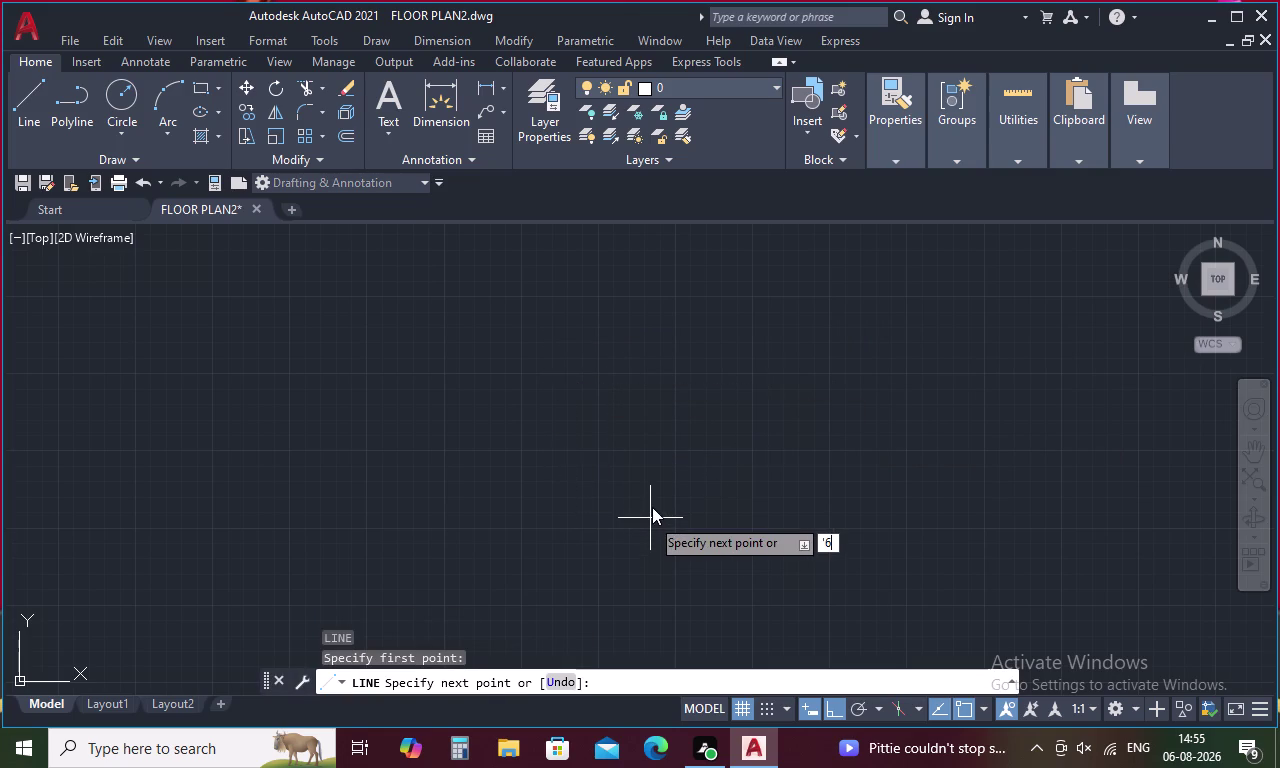
key(shift+quotedbl)
key(Return)
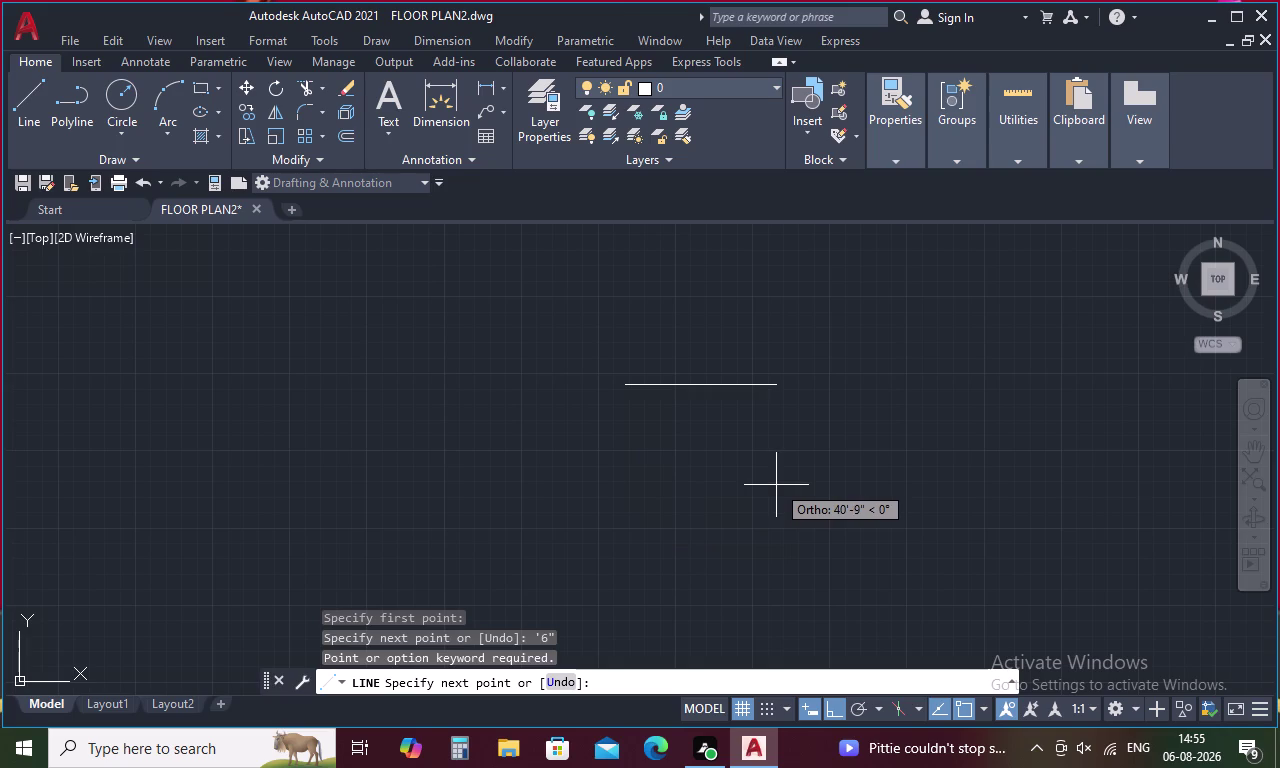
key(Escape)
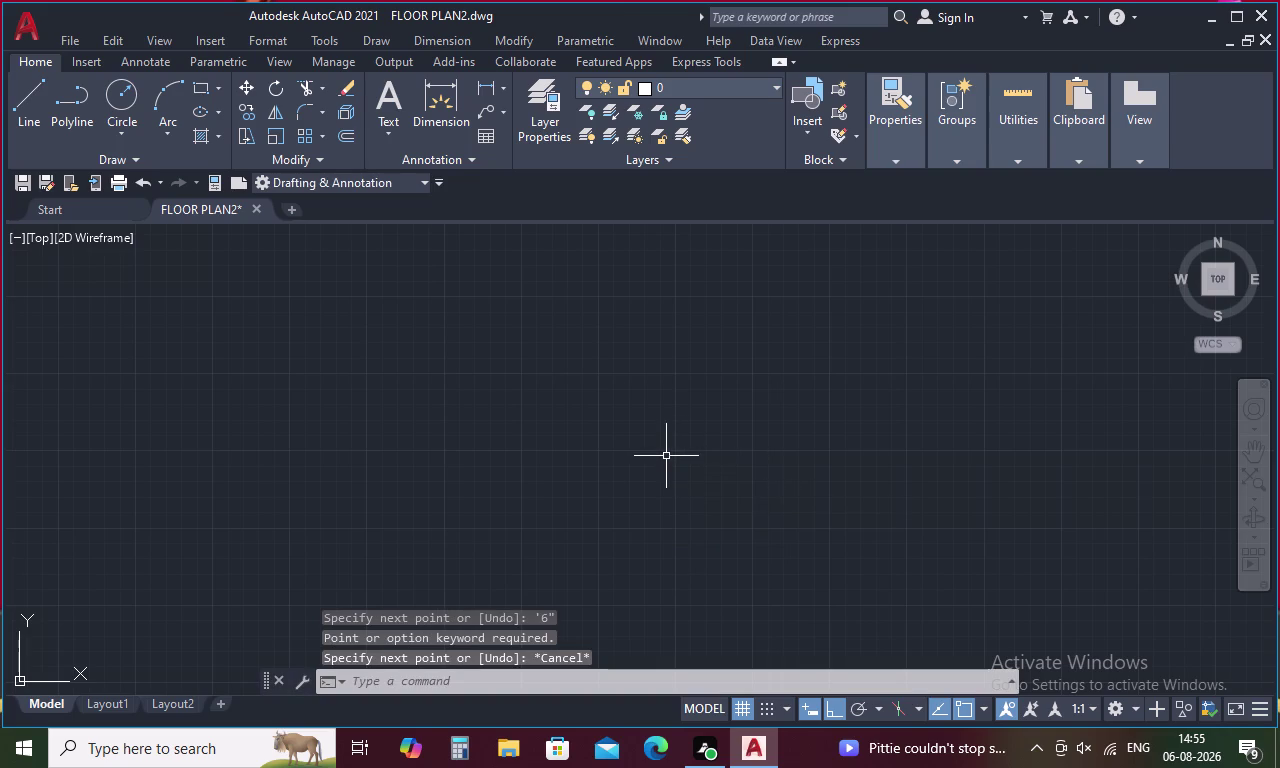
key(Escape)
key(Escape)
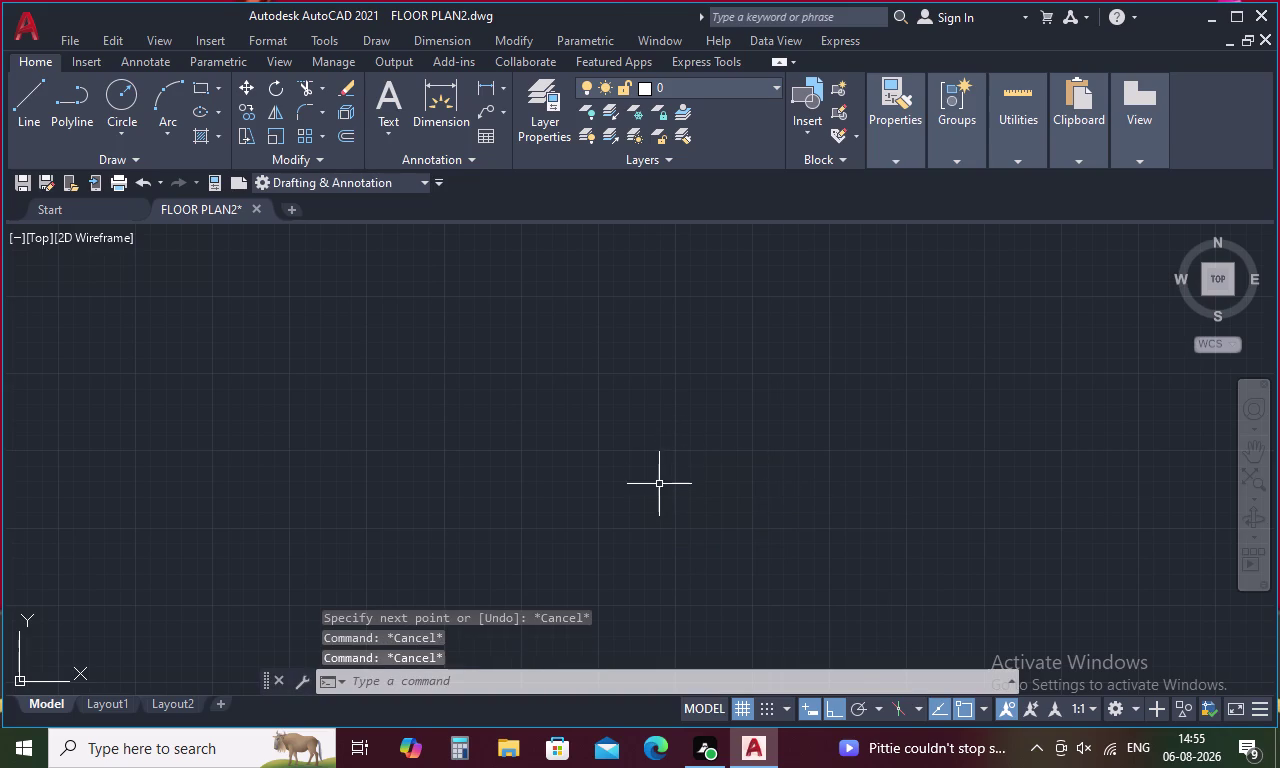
key(z)
key(Return)
key(a)
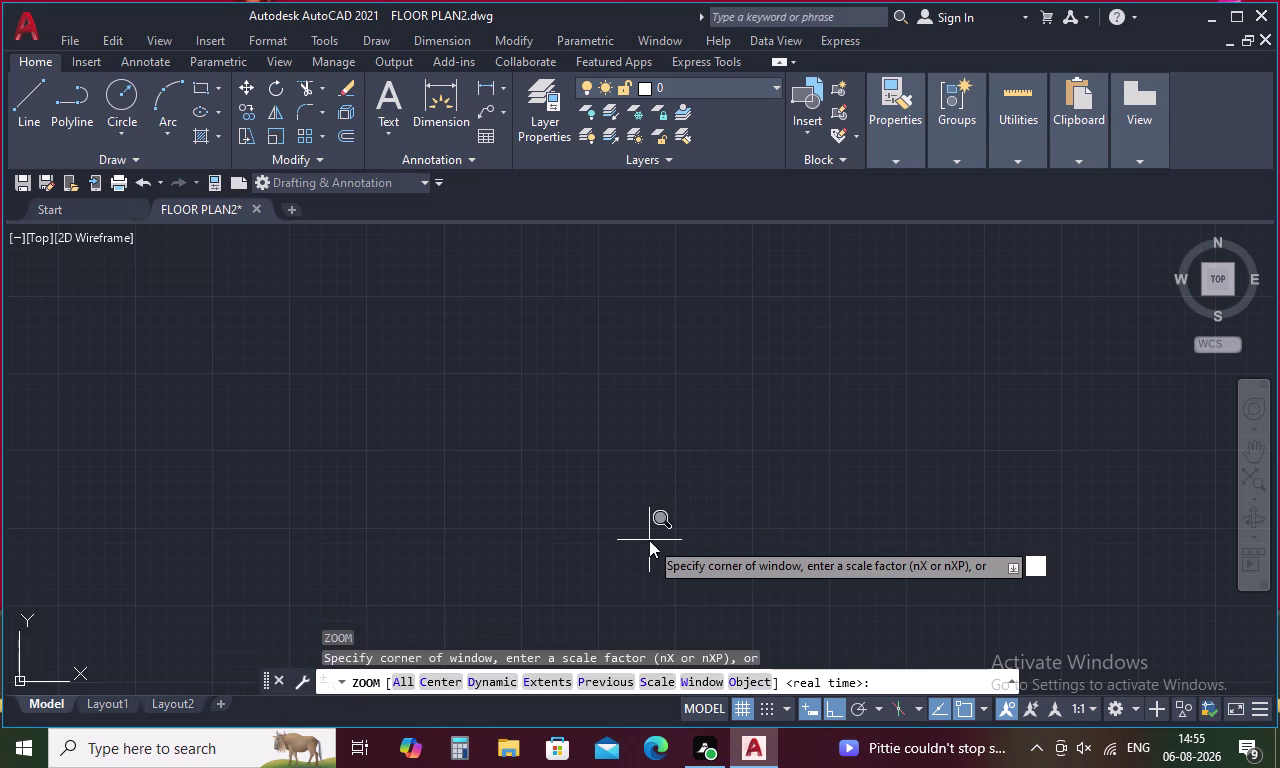
key(Return)
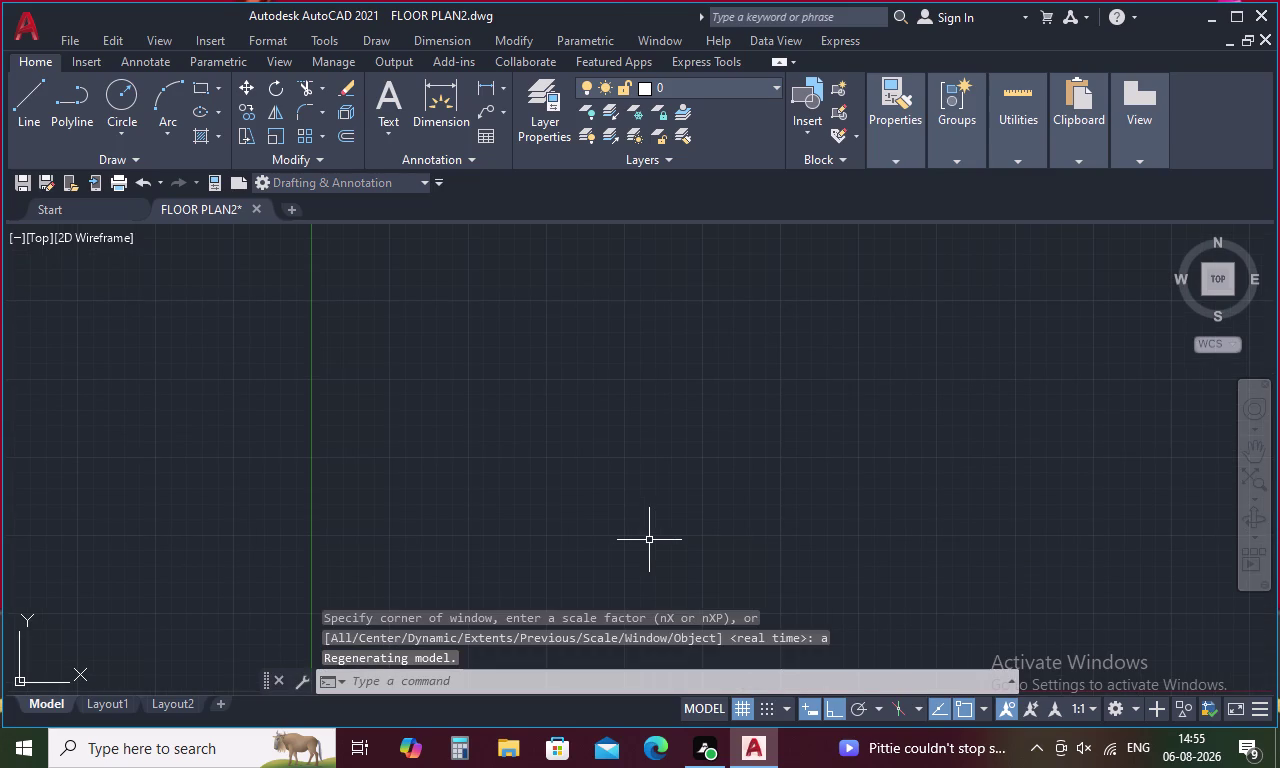
key(l)
key(Return)
click(675, 390)
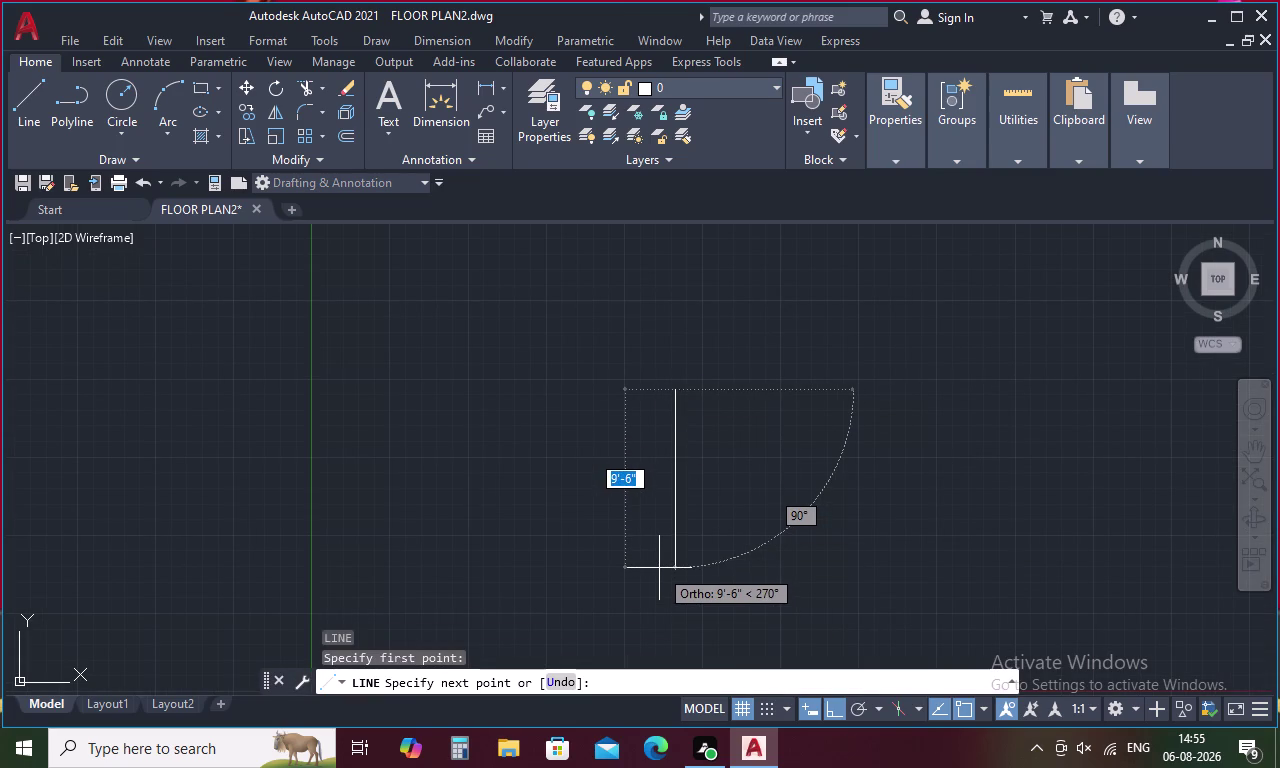
Finish the vertical wall line at a length of 6'9".
text(6'9")
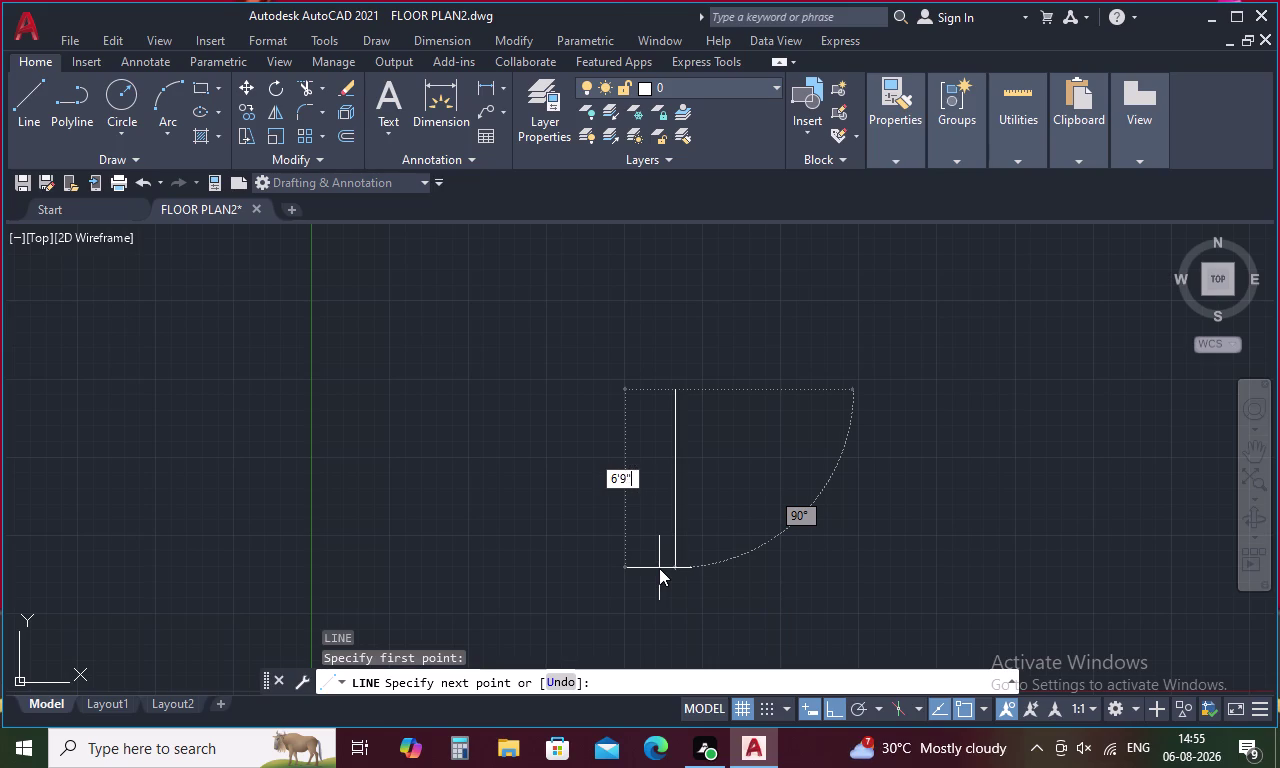
key(Return)
key(Escape)
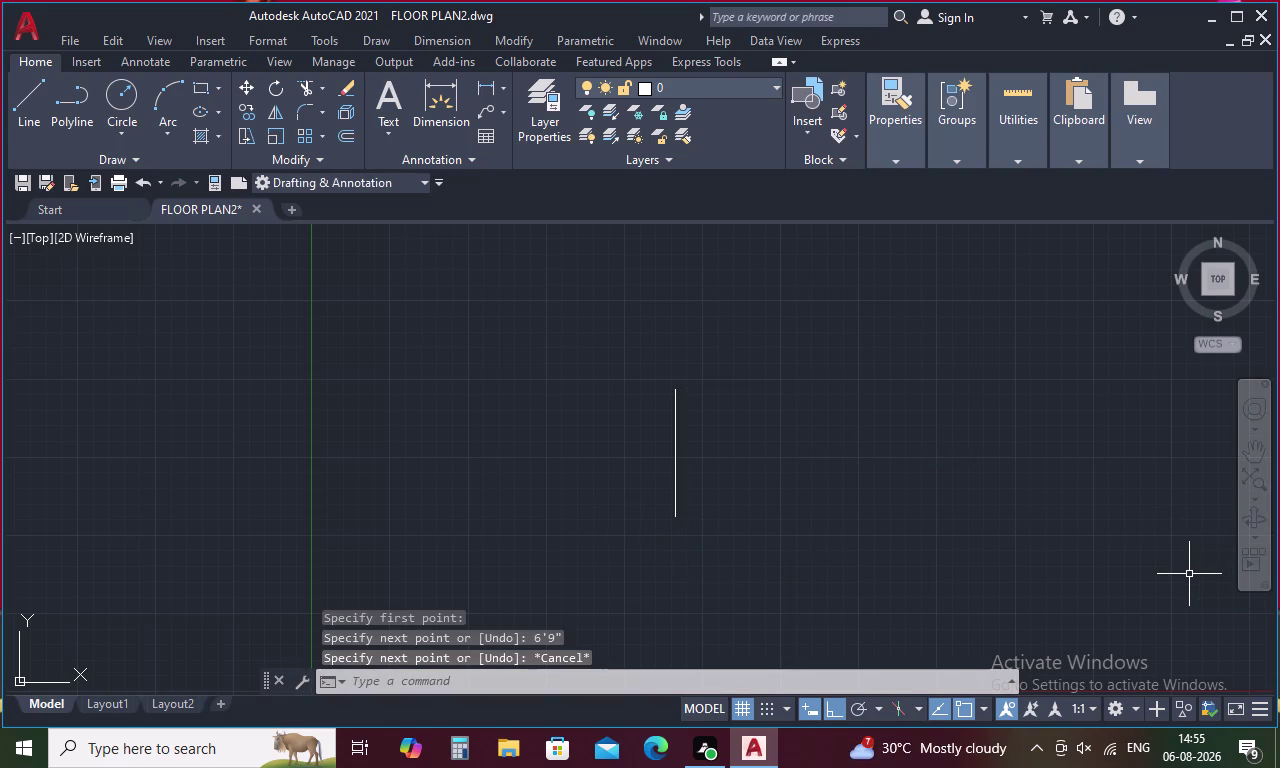
Offset the vertical line 4'6" to the right.
key(o)
key(Return)
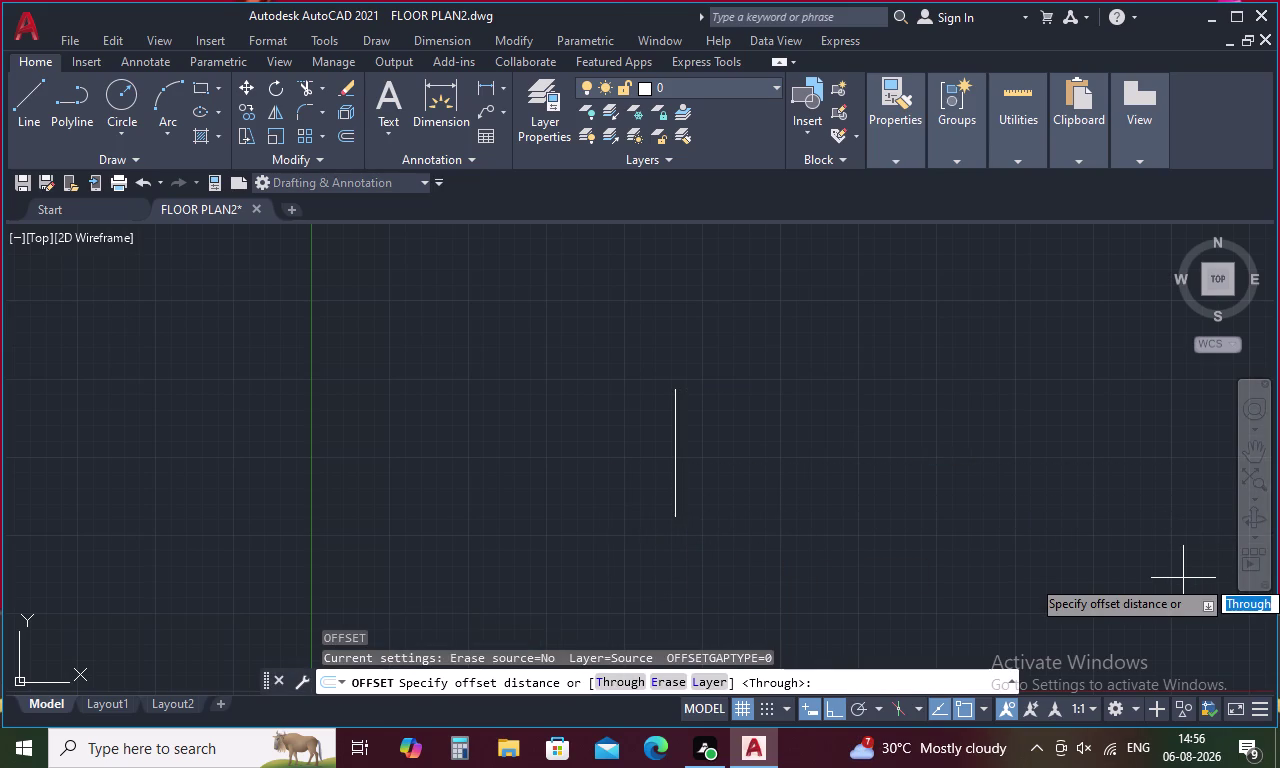
key(4)
key(apostrophe)
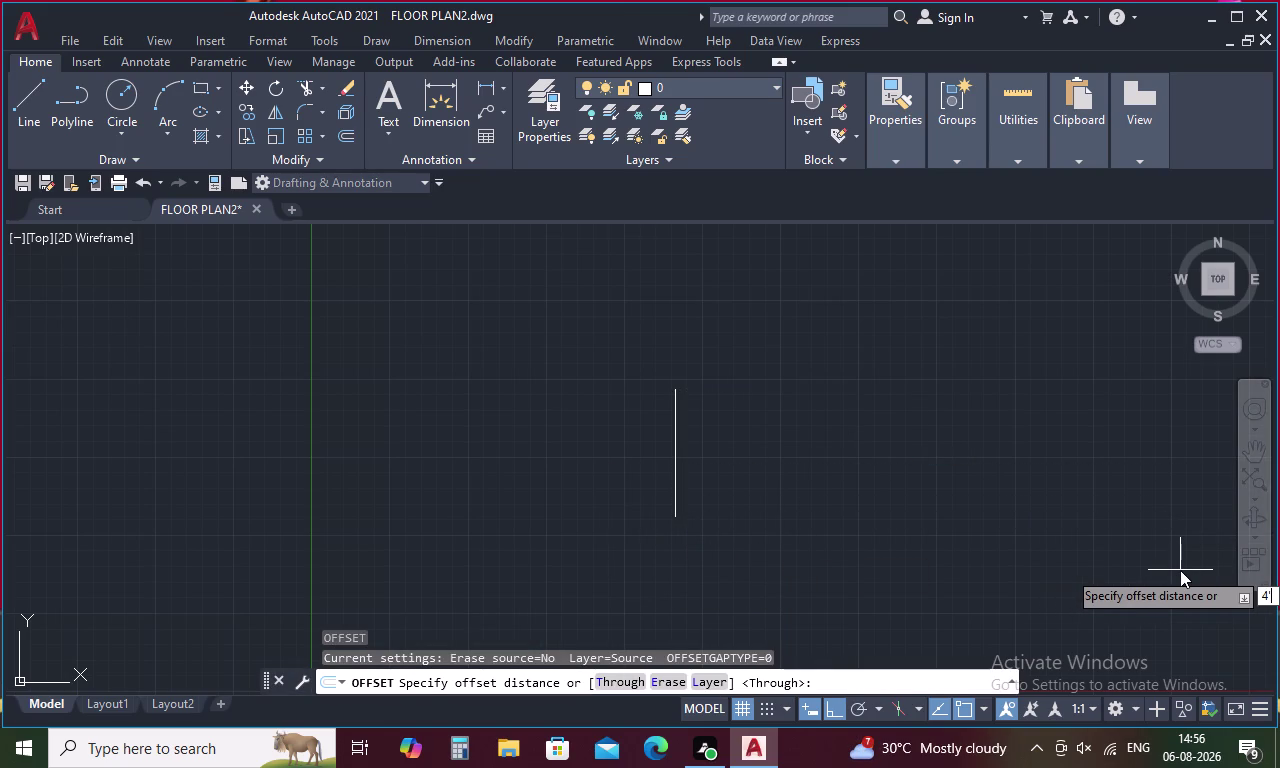
key(6)
key(shift+quotedbl)
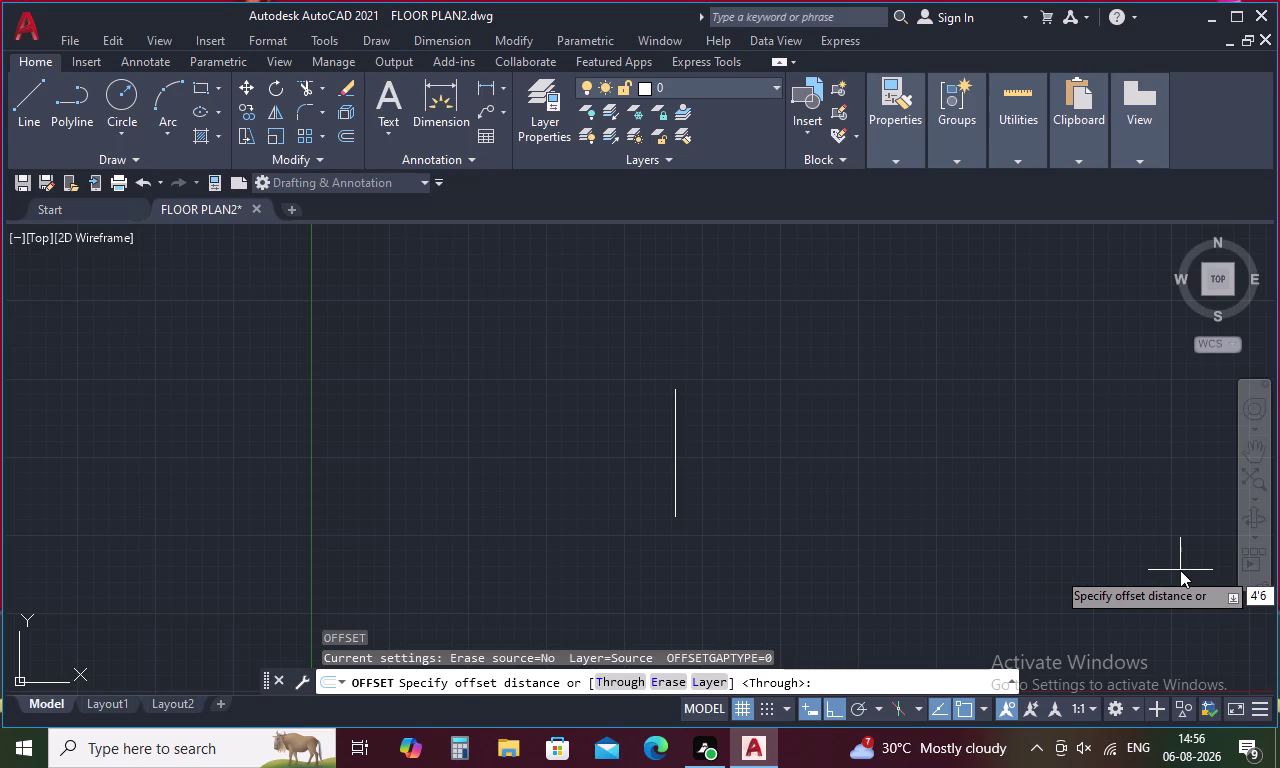
key(Return)
click(675, 455)
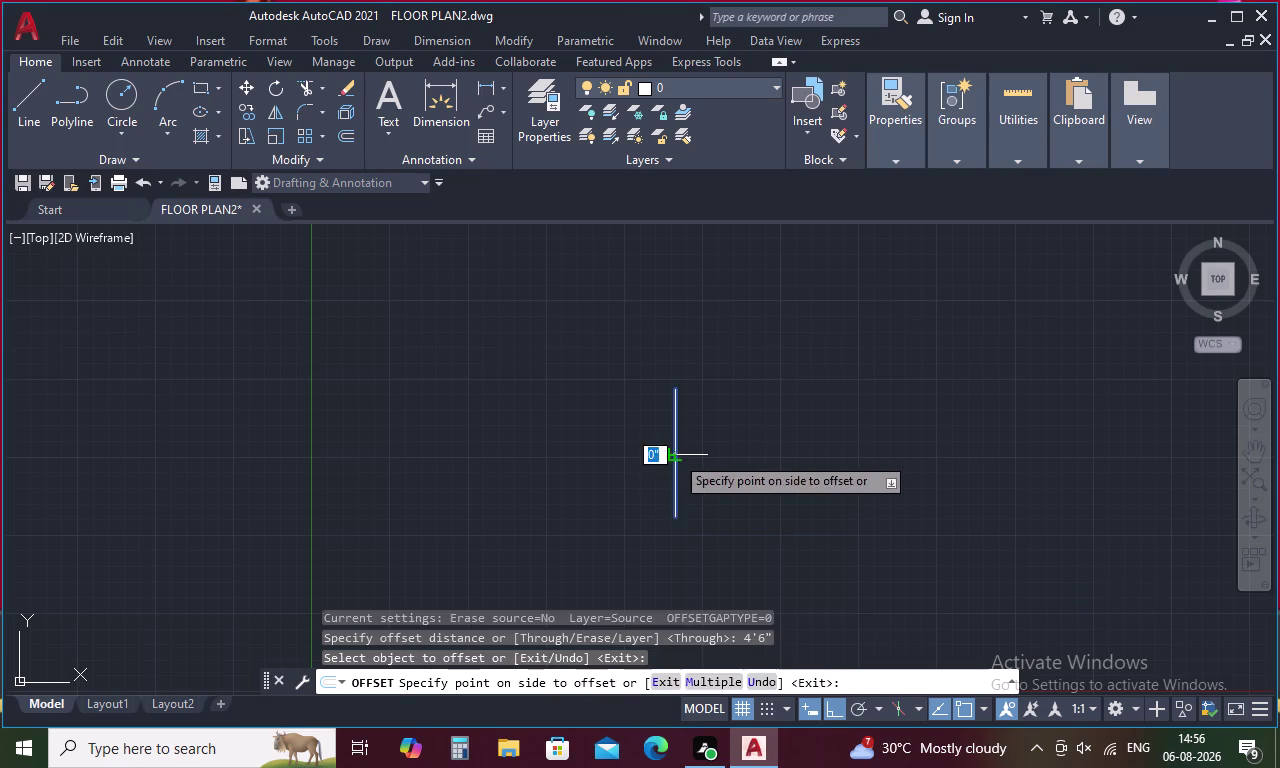
click(777, 441)
key(Escape)
Draw a line joining the tops of the two vertical lines.
text(l)
key(space)
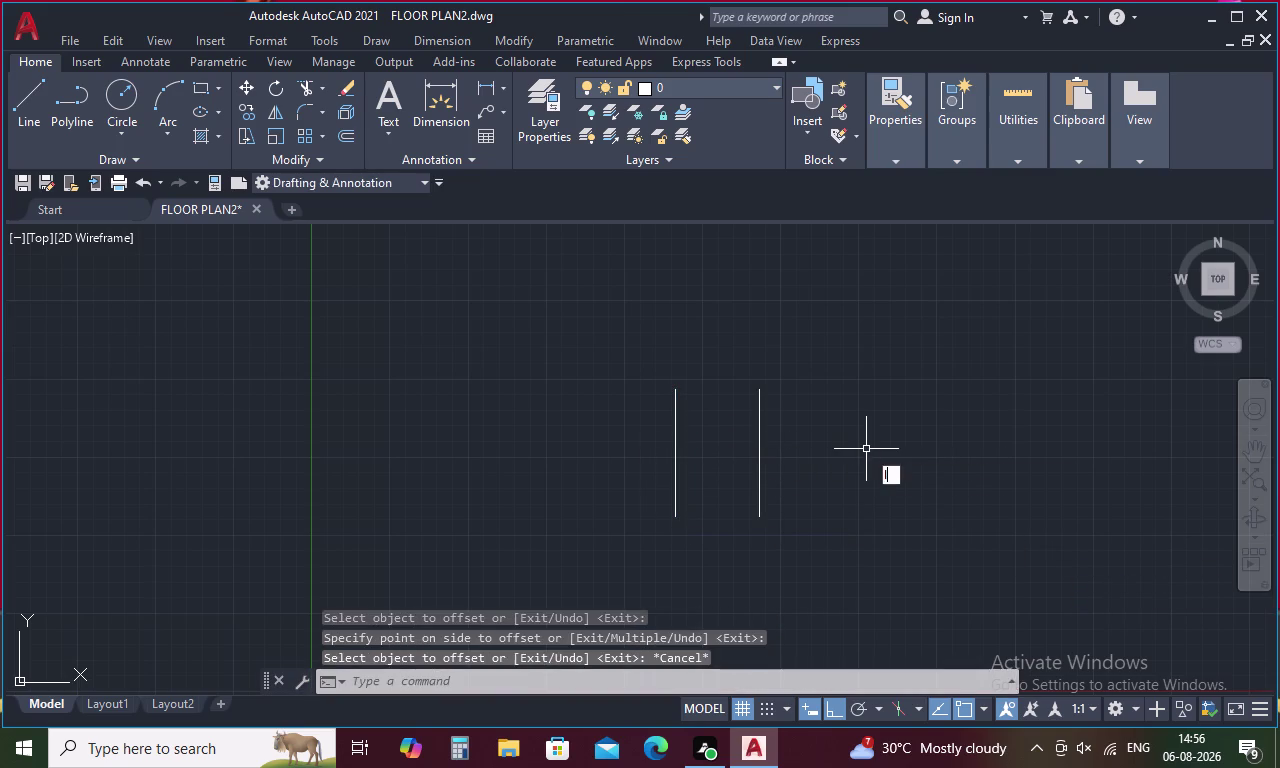
click(678, 388)
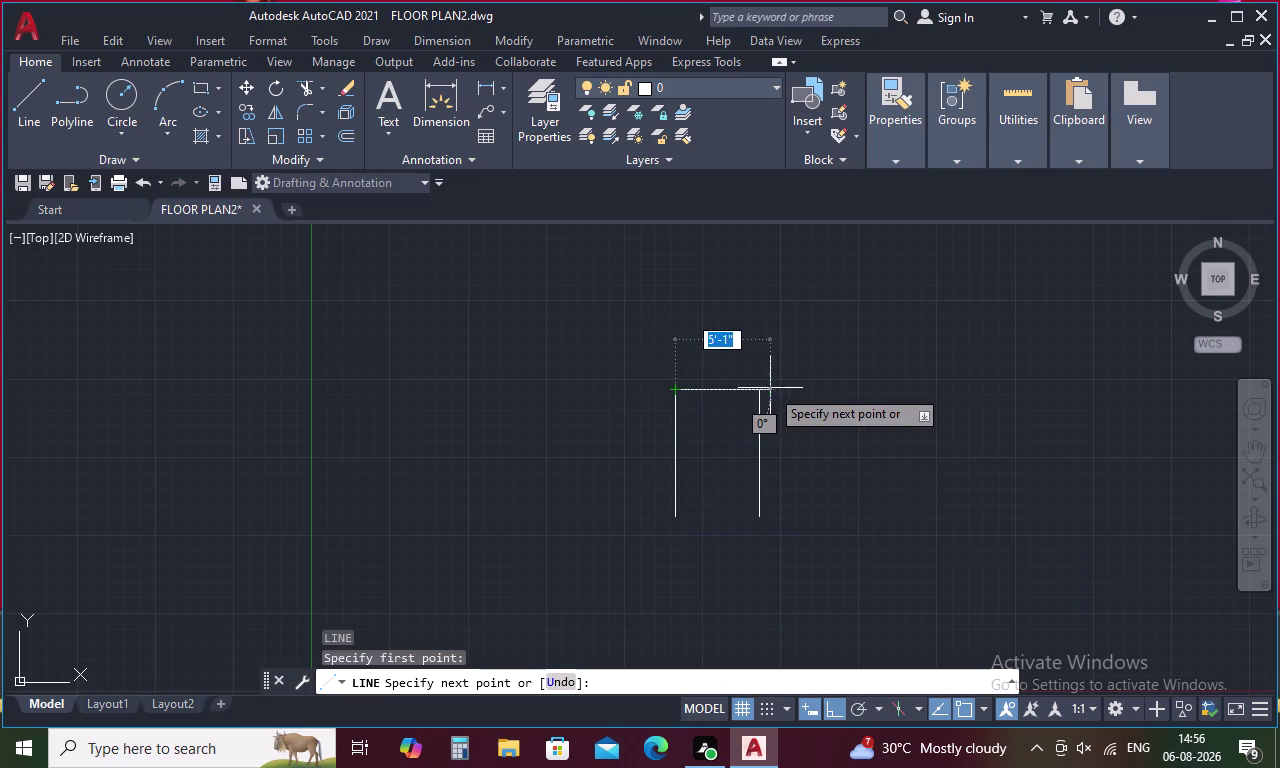
click(759, 390)
key(Escape)
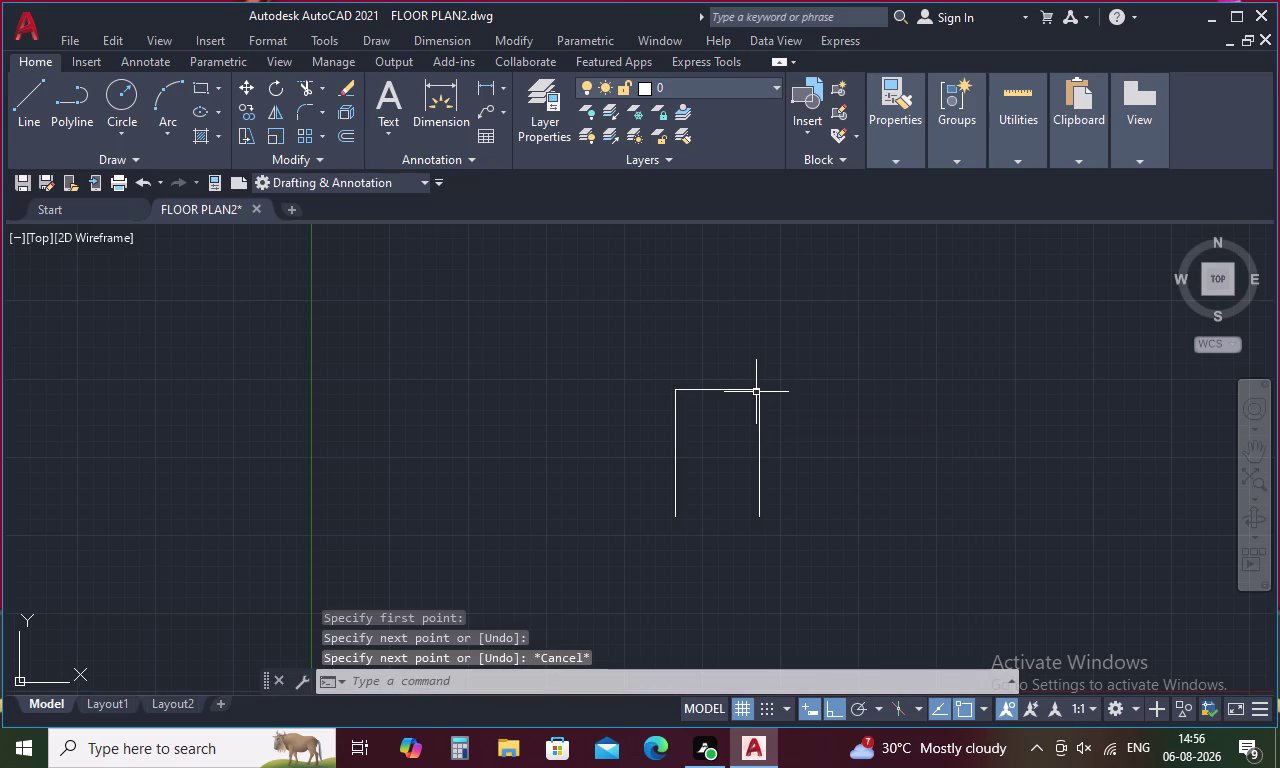
key(space)
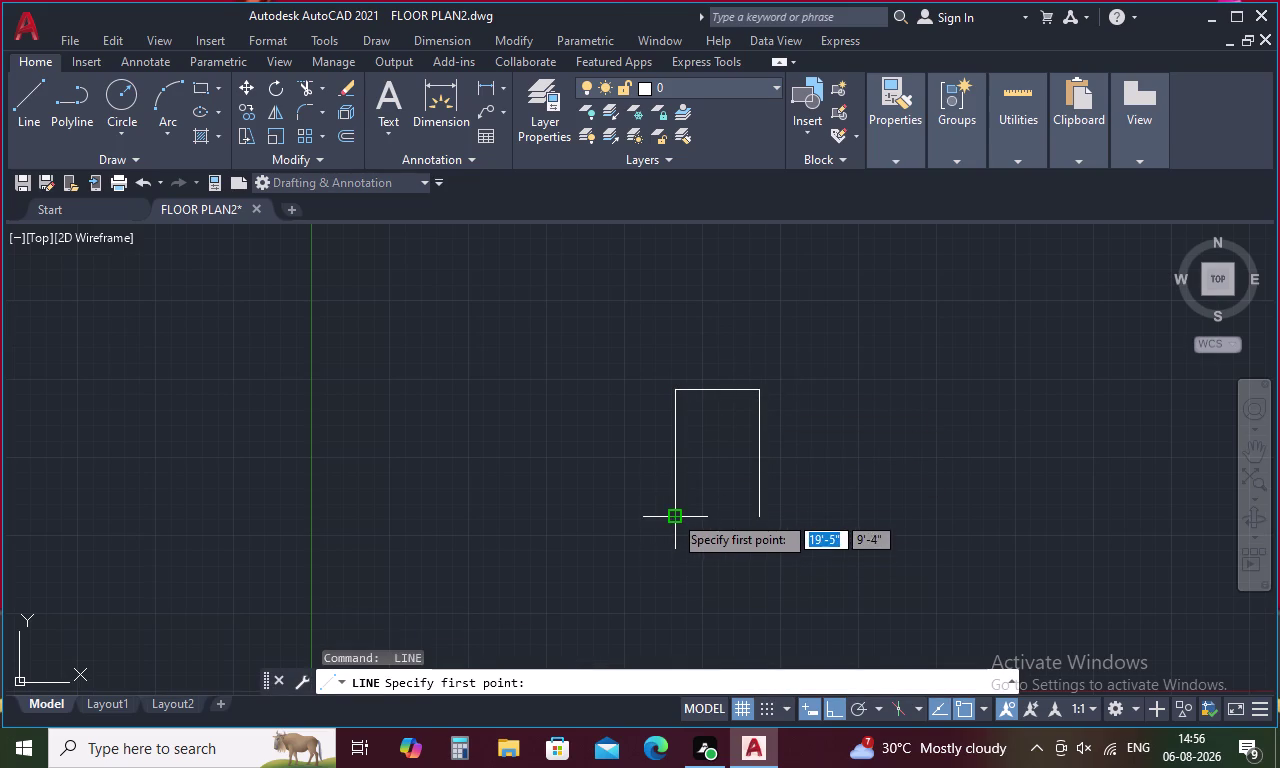
Draw the bottom line joining the two vertical lines' lower ends.
click(673, 514)
click(764, 512)
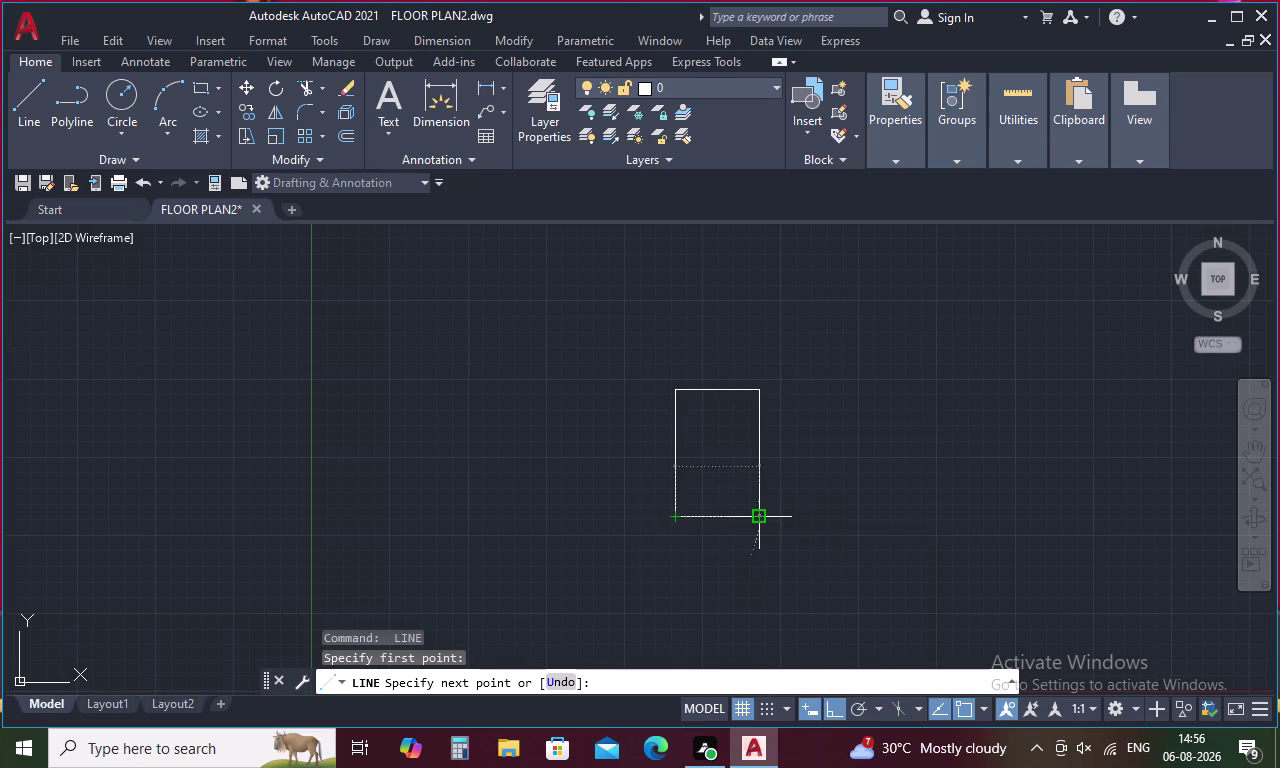
key(Escape)
Offset the top, right, bottom and left sides 9" outward.
text(o 9)
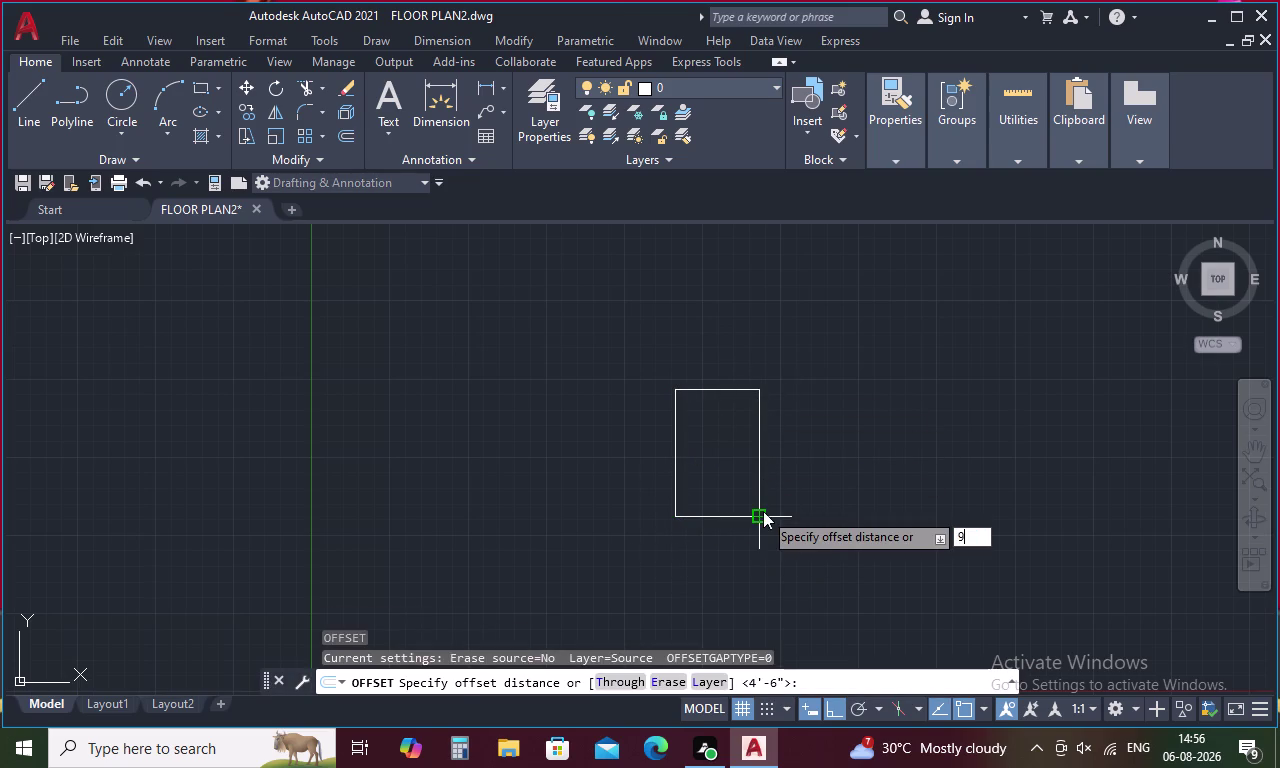
key(space)
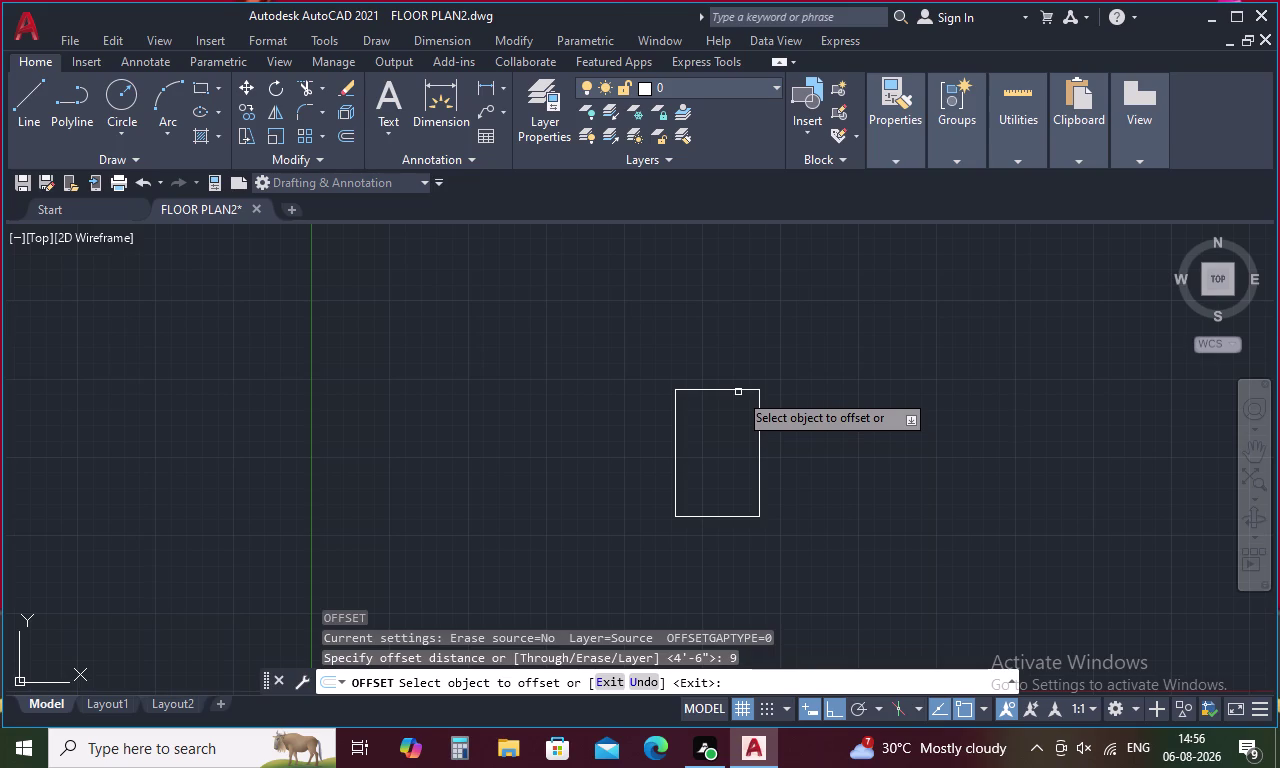
click(738, 390)
click(736, 372)
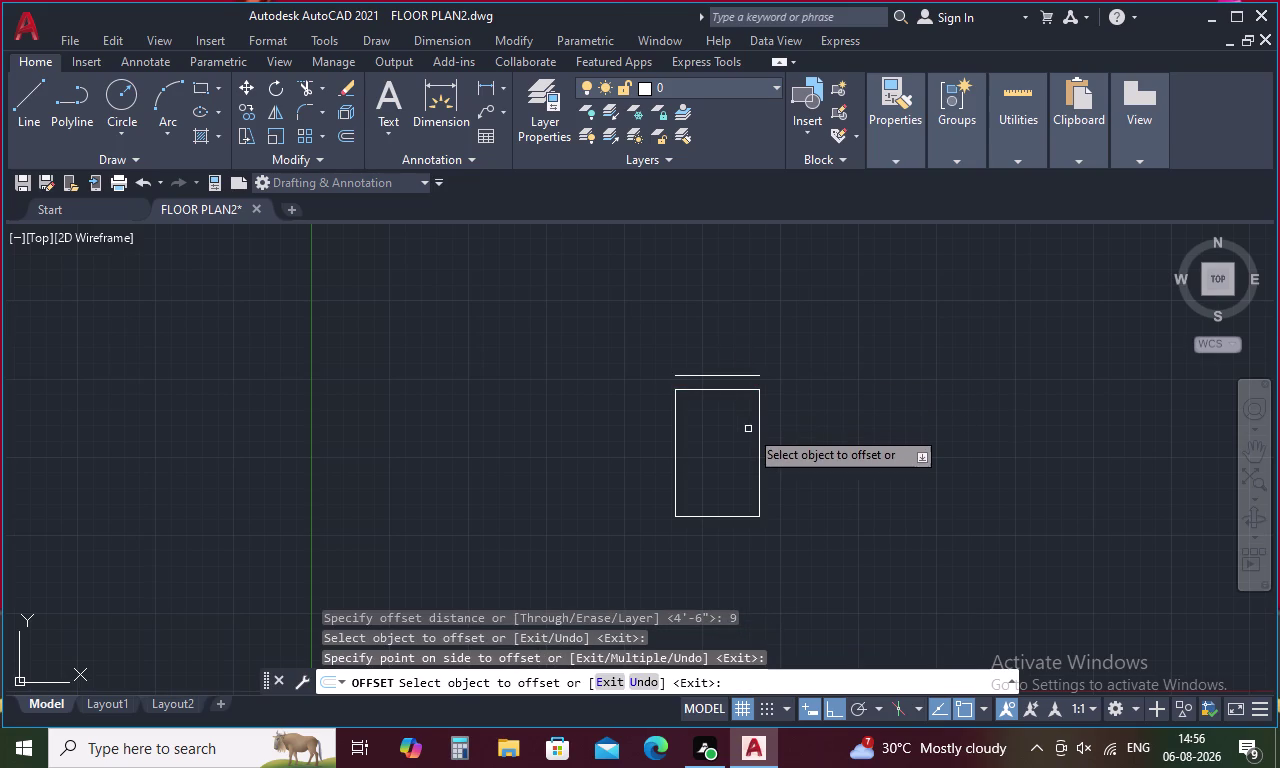
click(758, 434)
click(786, 434)
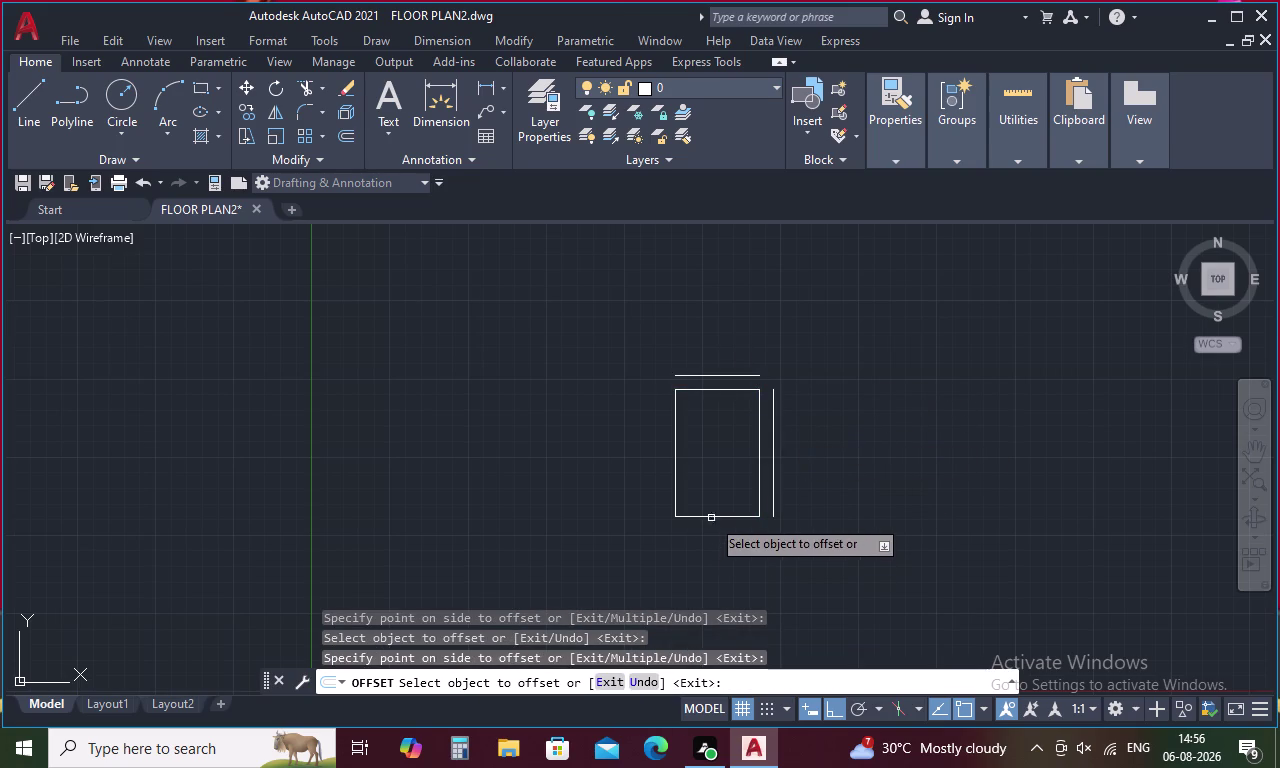
click(712, 517)
click(712, 533)
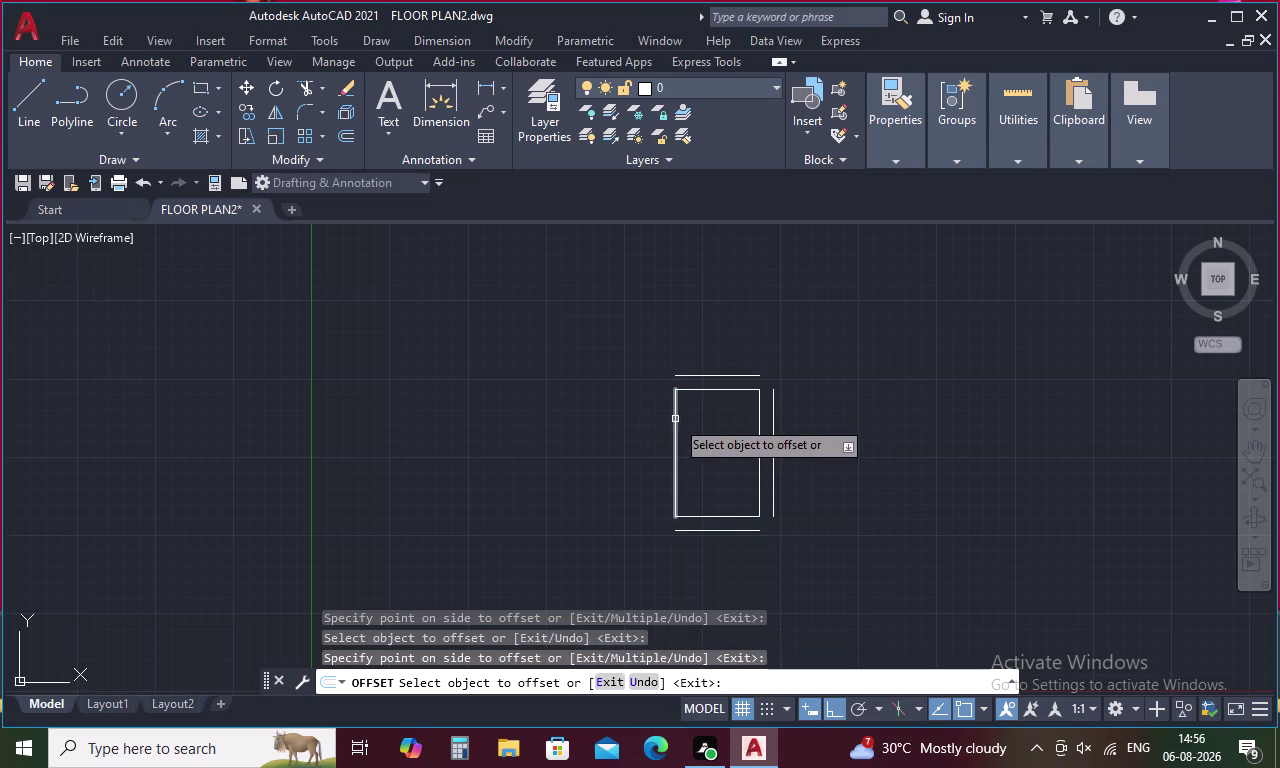
click(675, 419)
click(655, 421)
key(Escape)
Fillet the outer wall lines at the top-left and top-right corners.
text(f)
key(space)
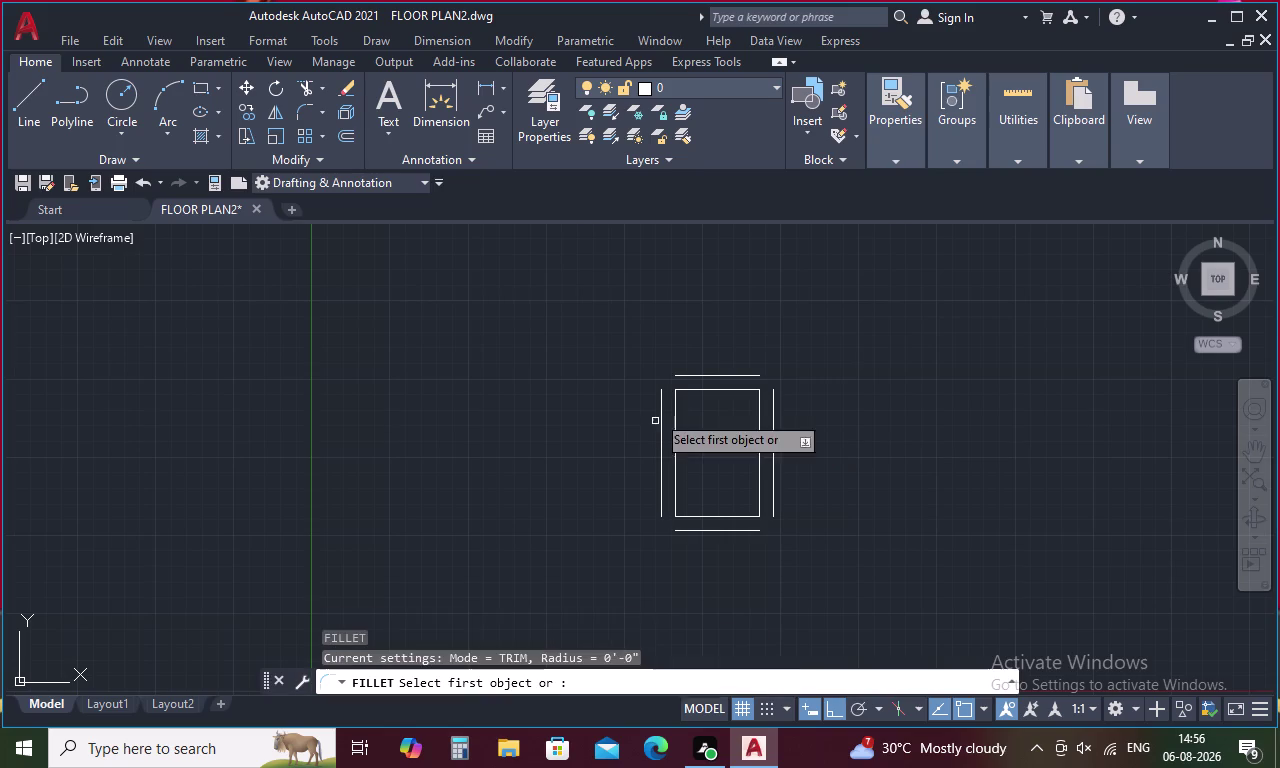
click(684, 375)
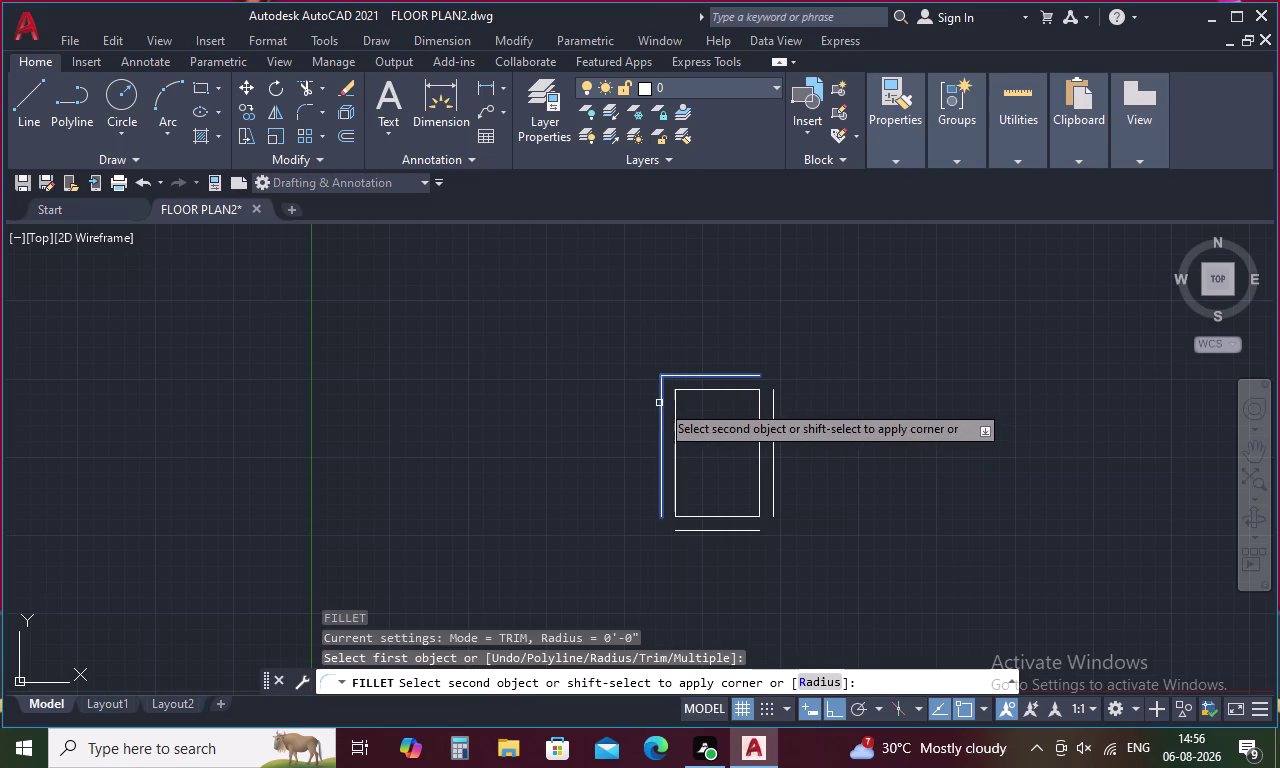
click(660, 403)
key(space)
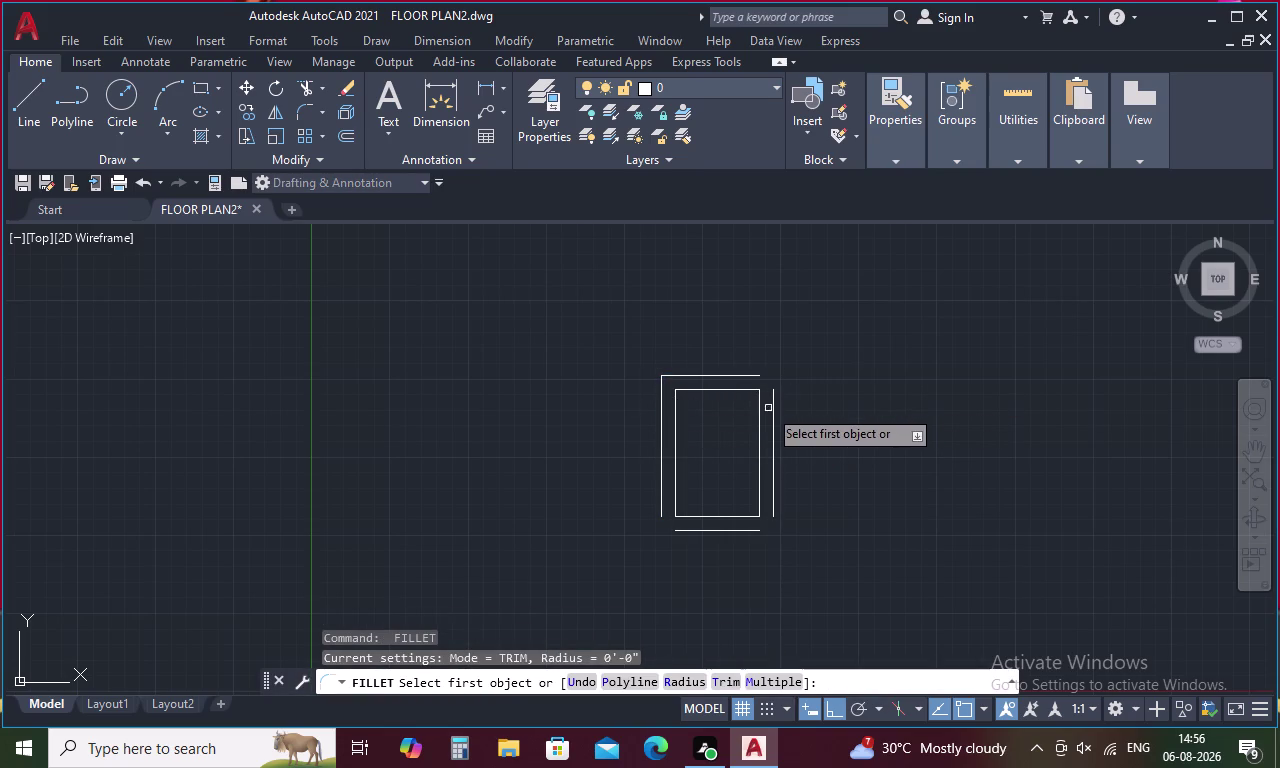
click(772, 404)
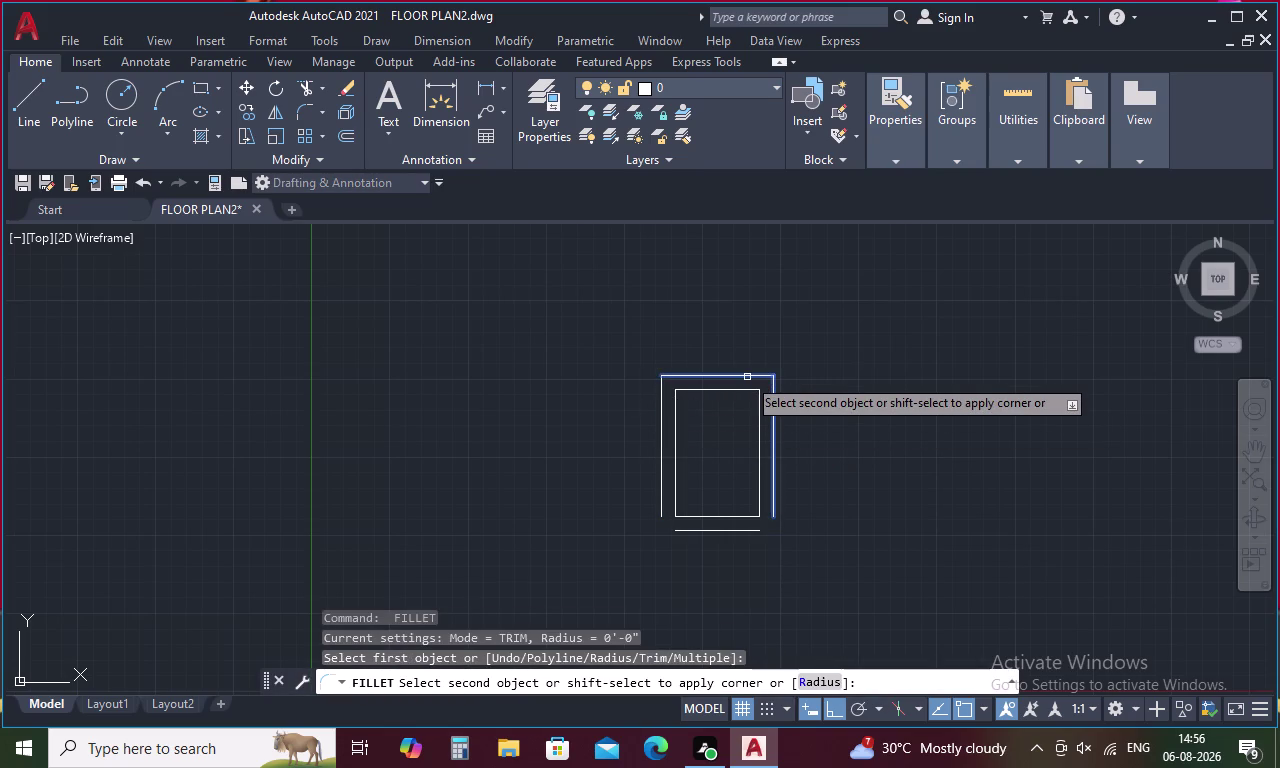
click(747, 377)
Fillet the outer wall lines at the bottom-right and bottom-left corners.
key(space)
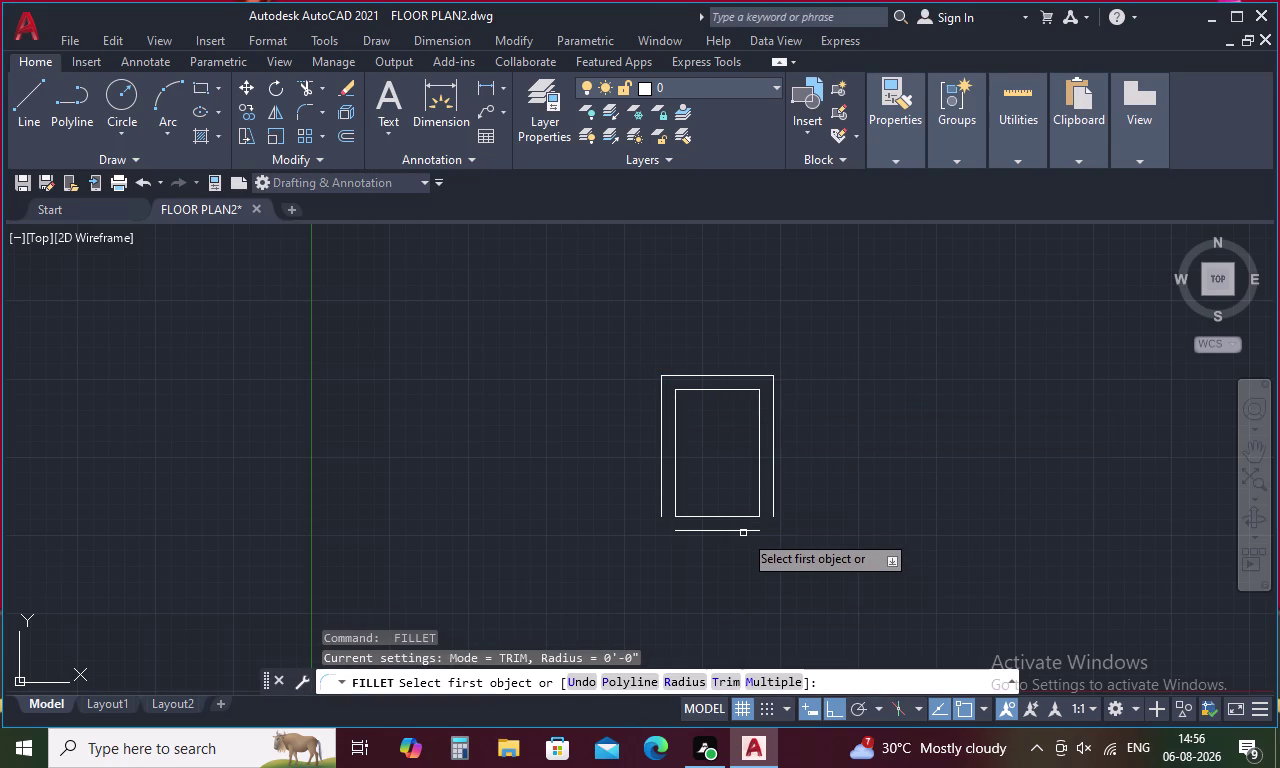
click(744, 529)
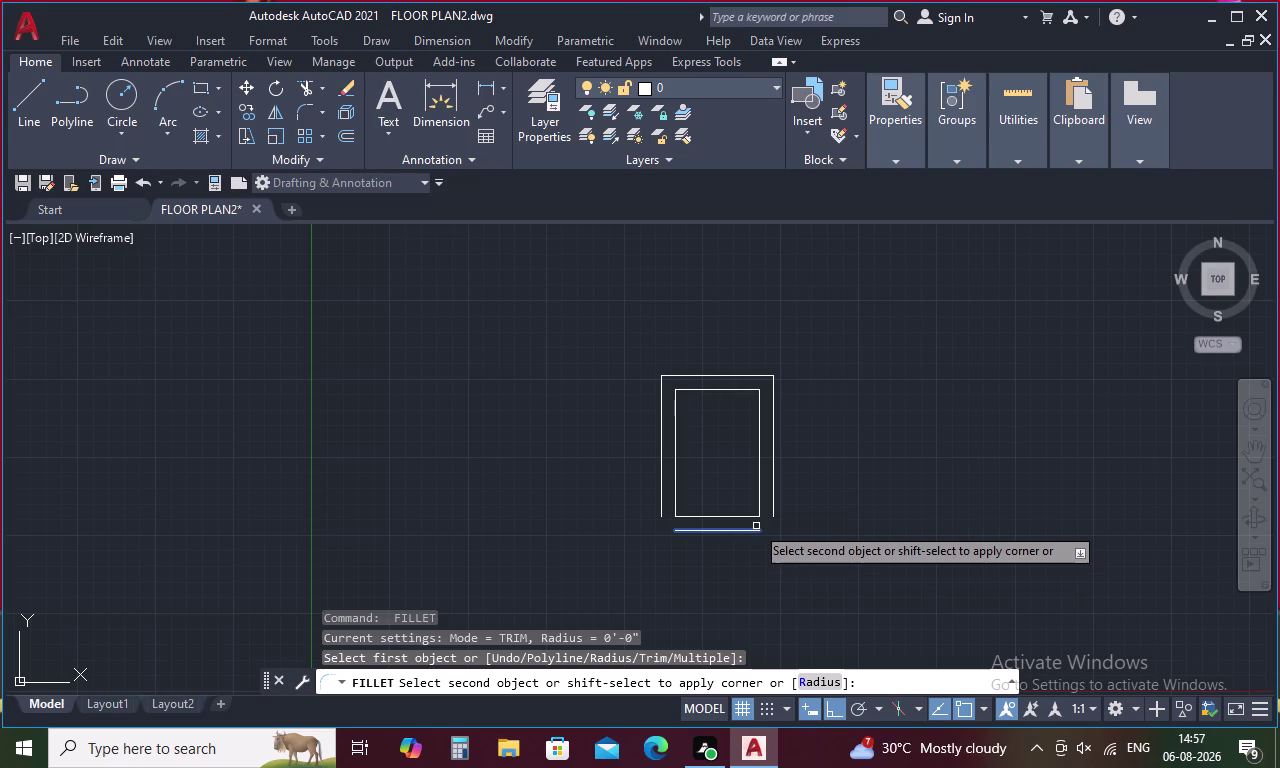
click(774, 506)
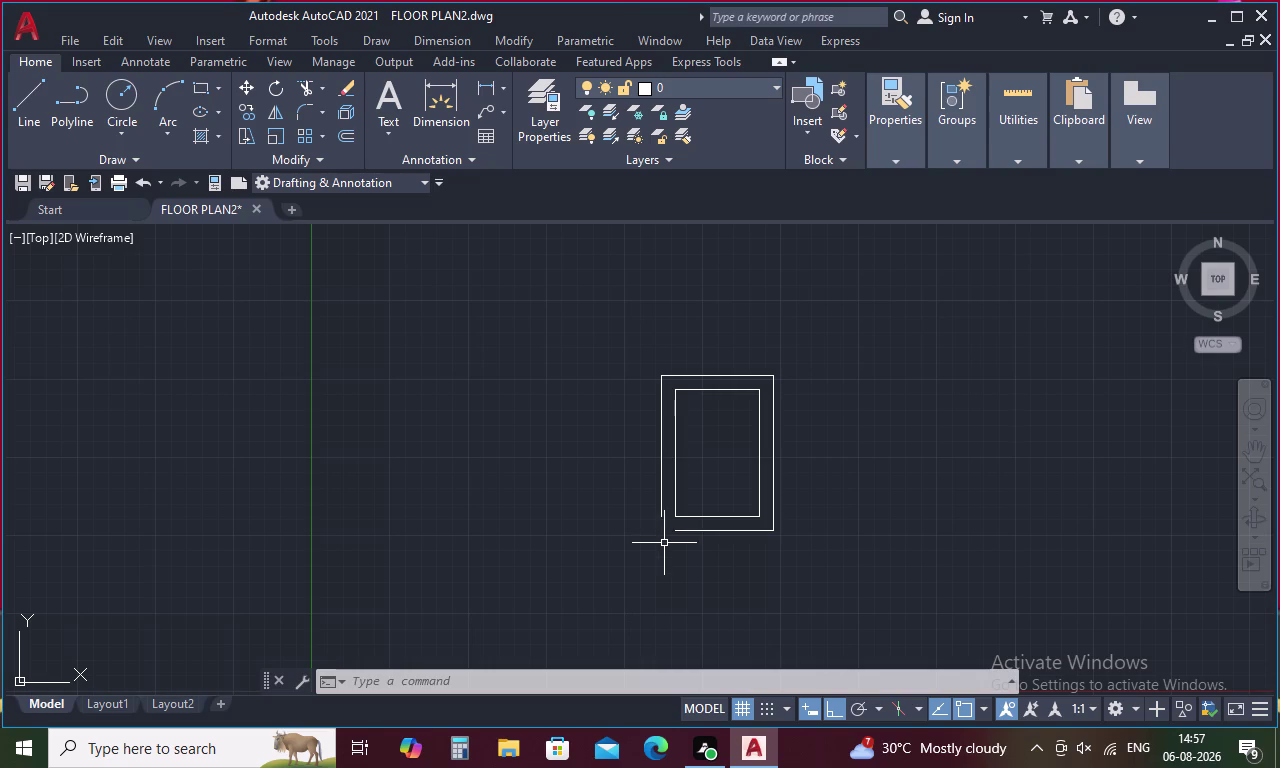
key(space)
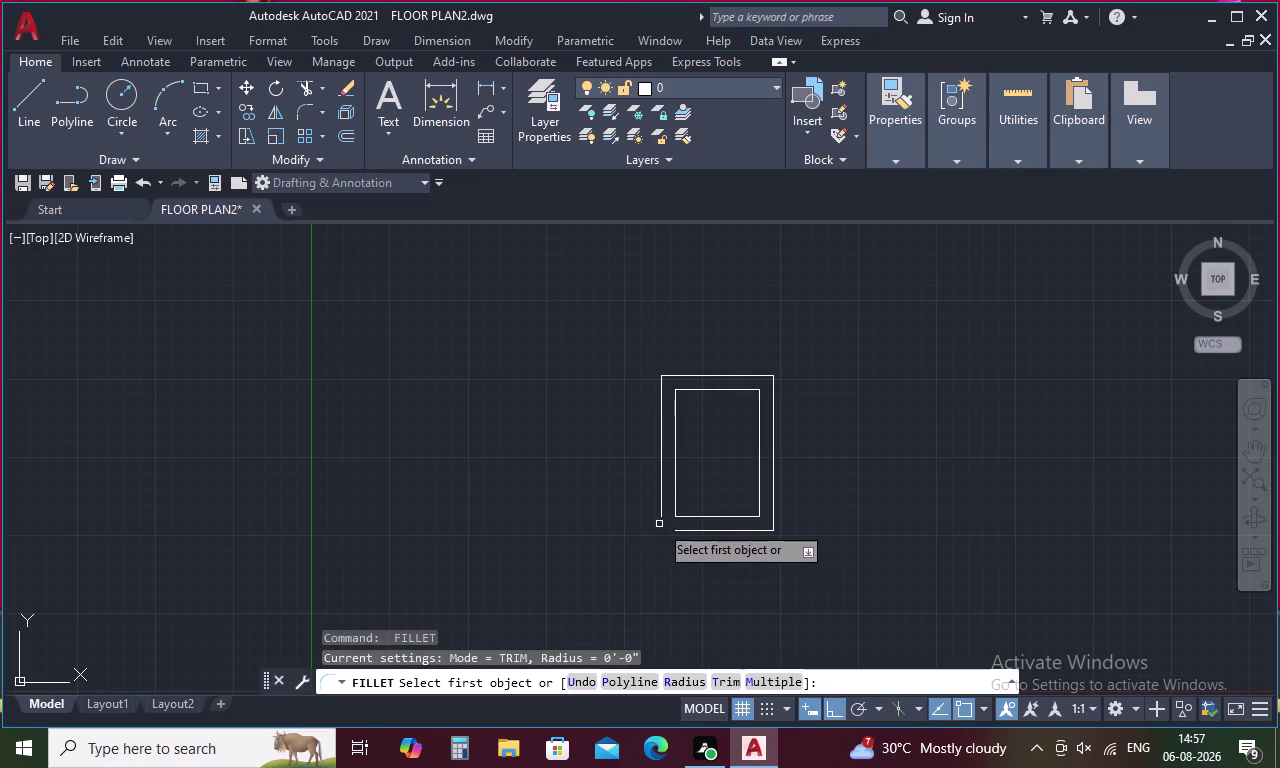
click(660, 508)
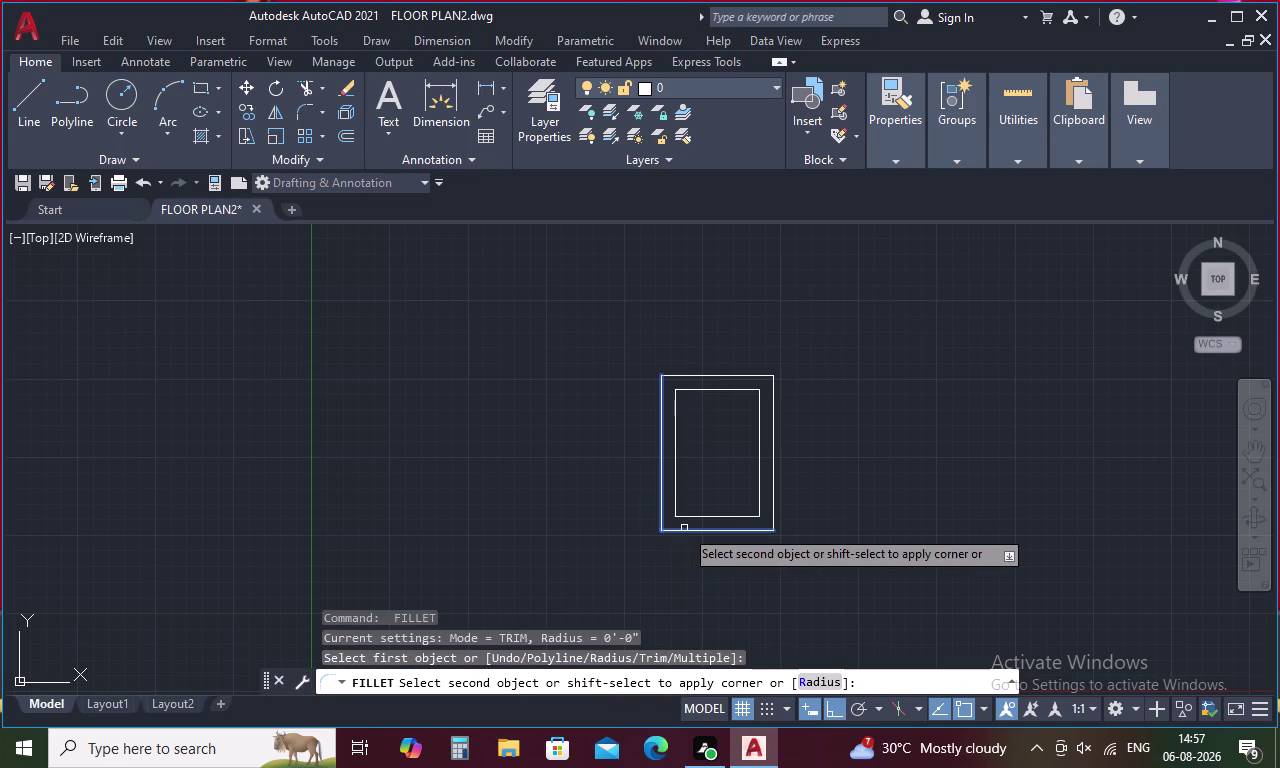
click(684, 528)
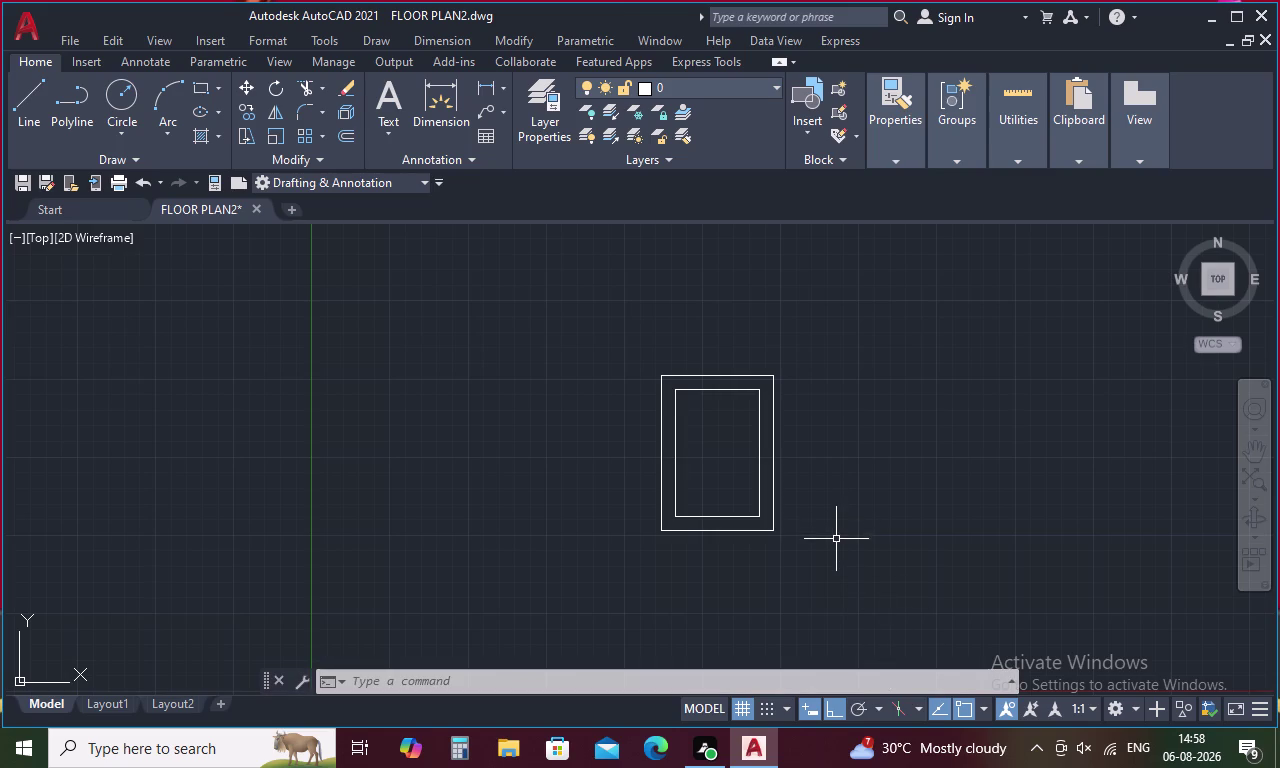
text(l)
key(space)
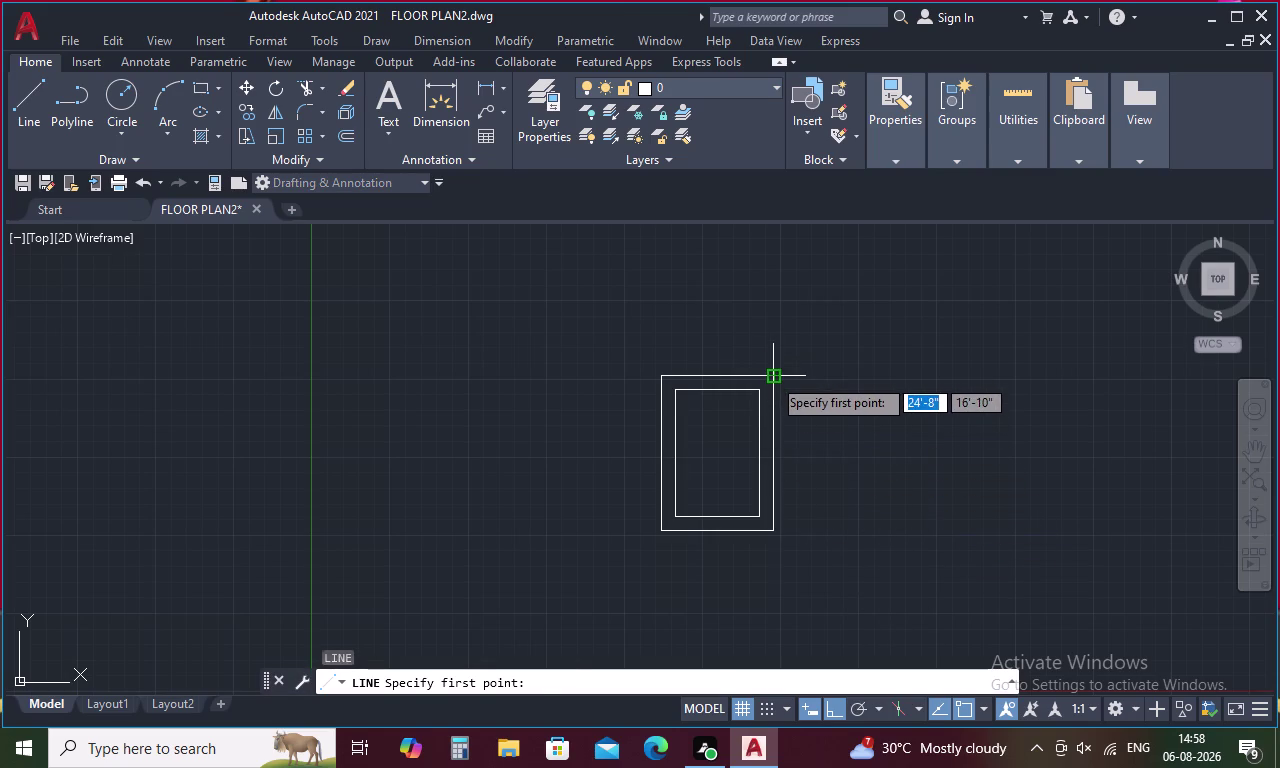
click(772, 377)
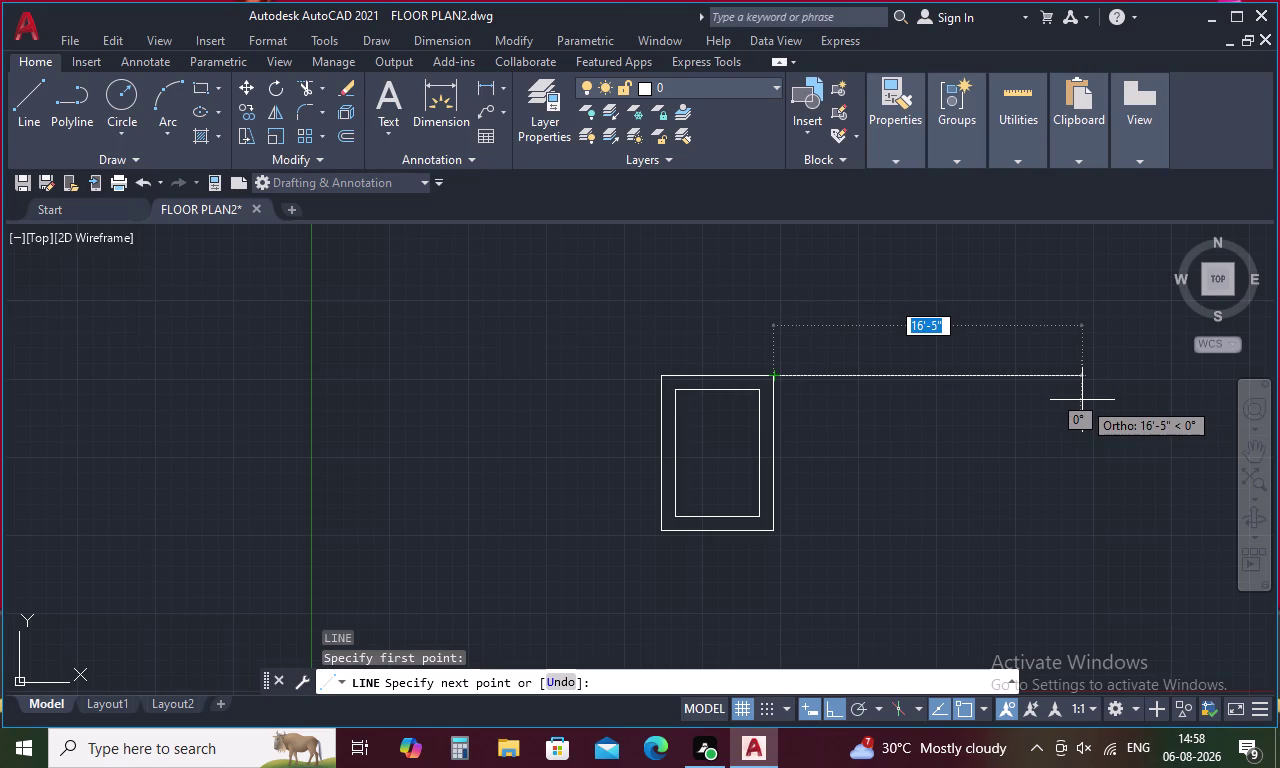
key(Escape)
key(o)
key(space)
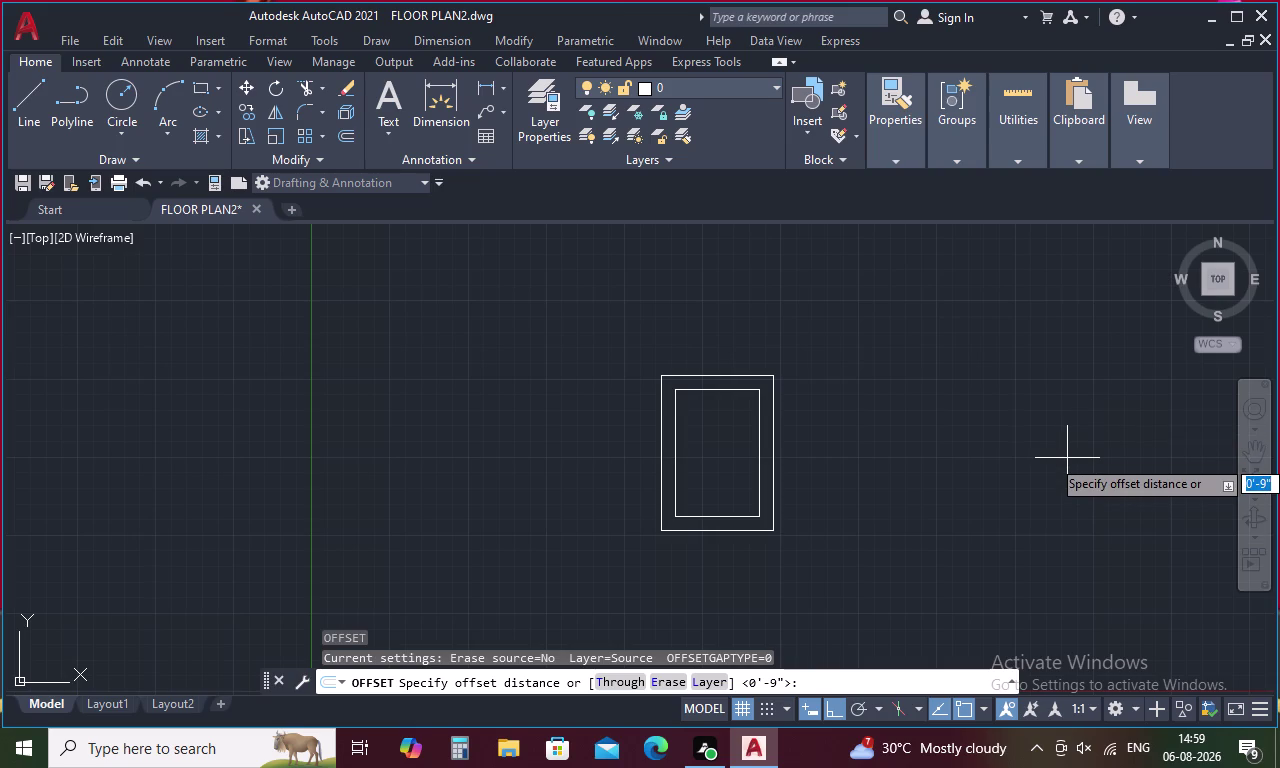
Offset the outer right wall line 11' to the right.
key(1)
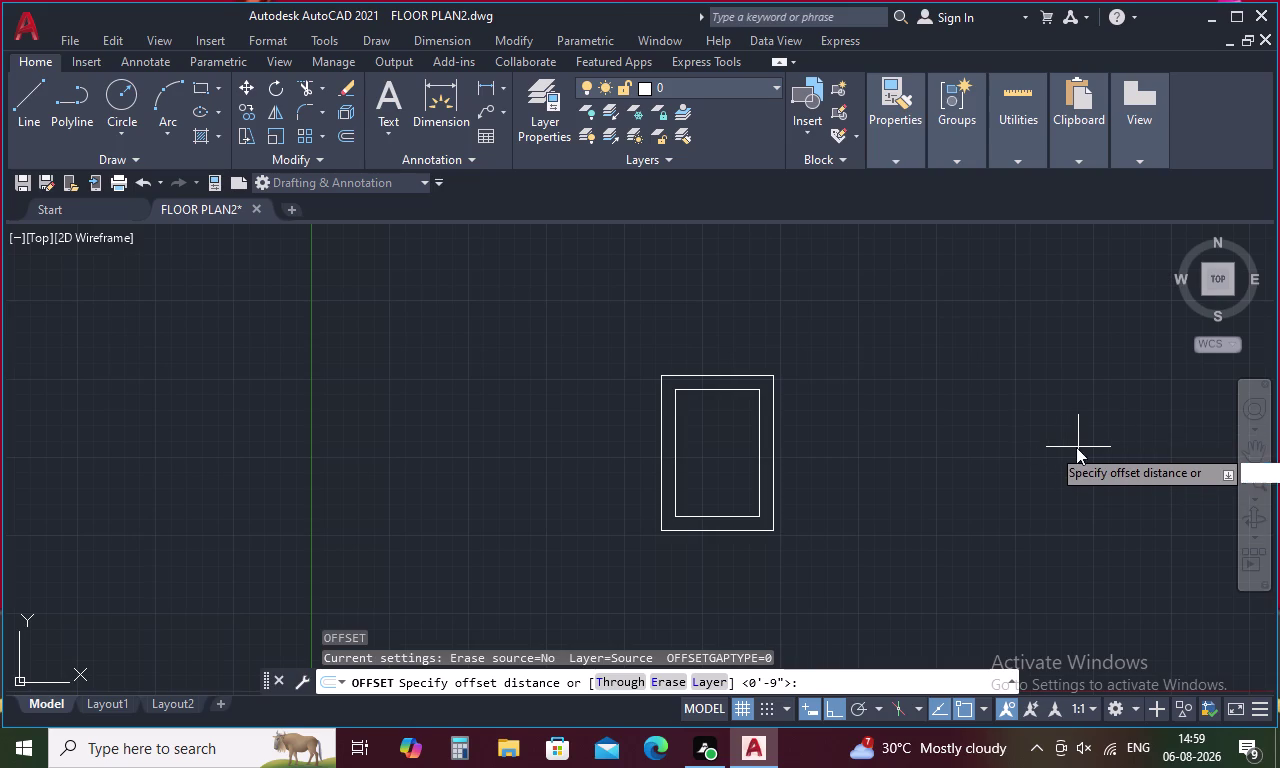
key(1)
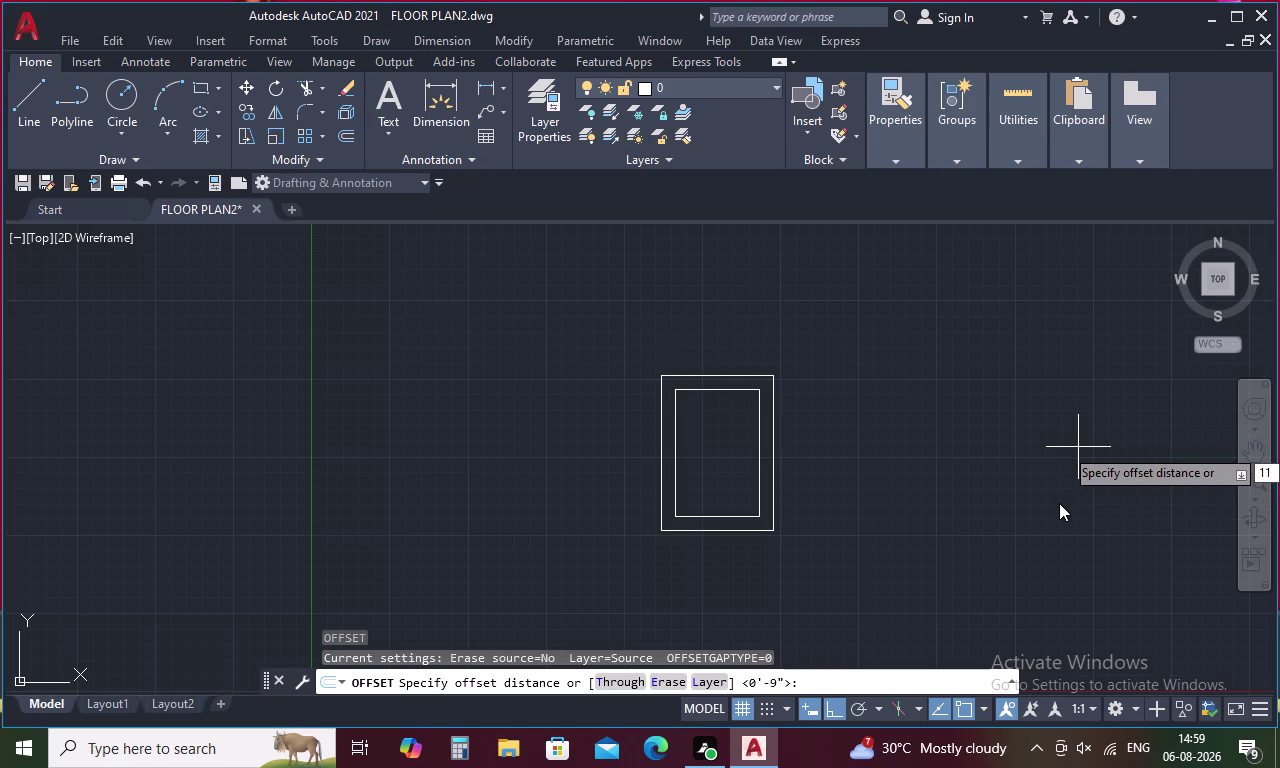
text(')
key(space)
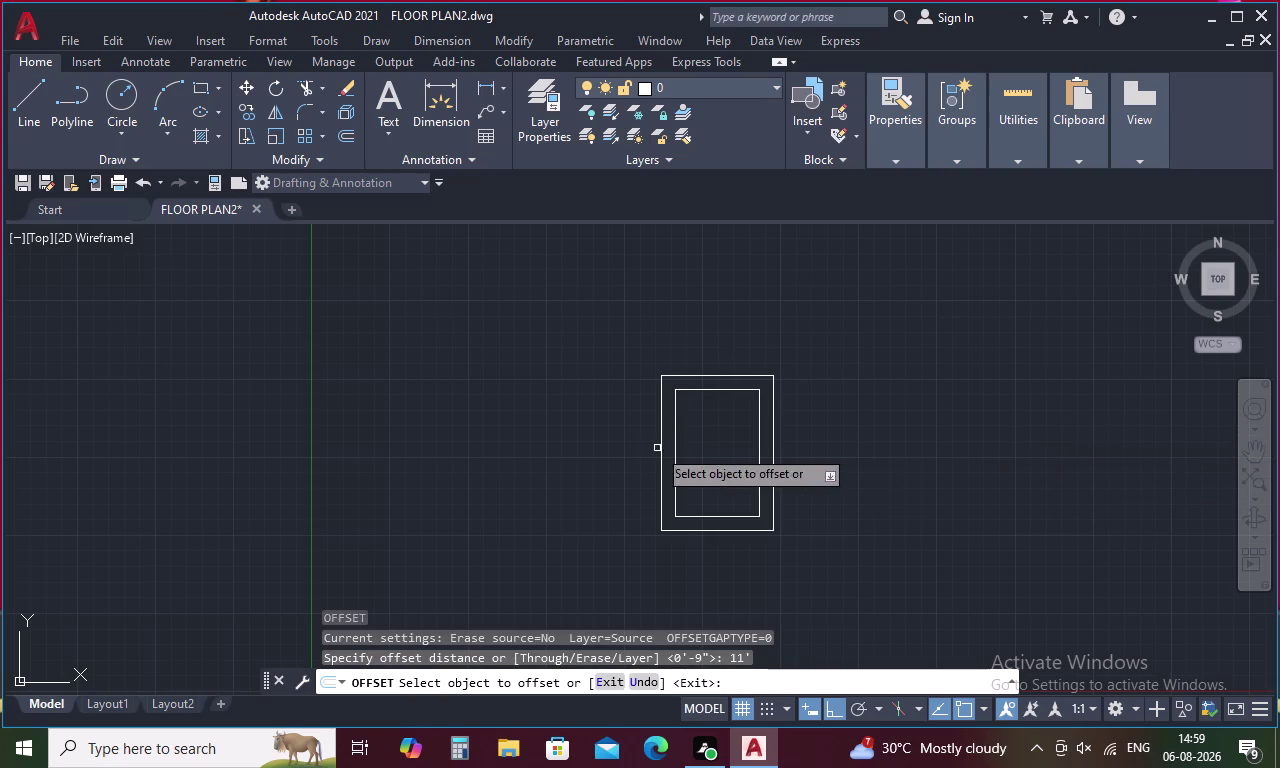
click(774, 420)
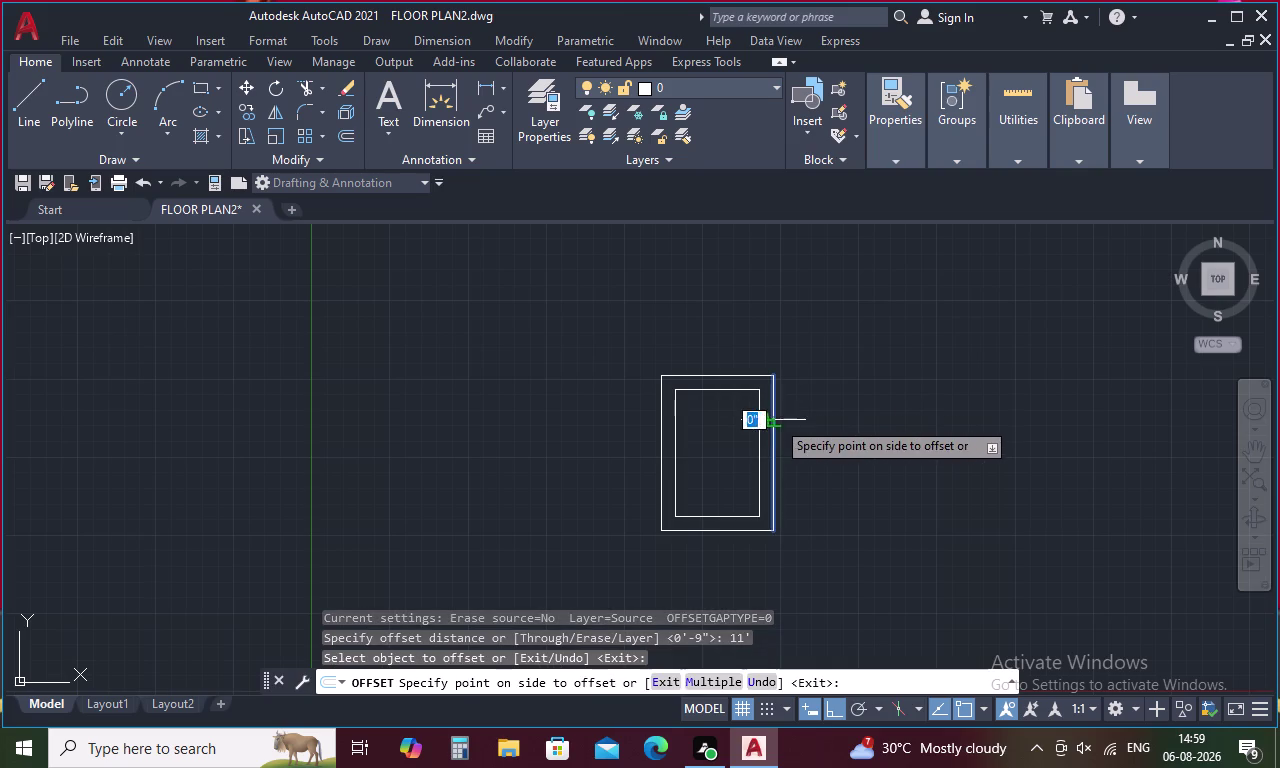
click(851, 420)
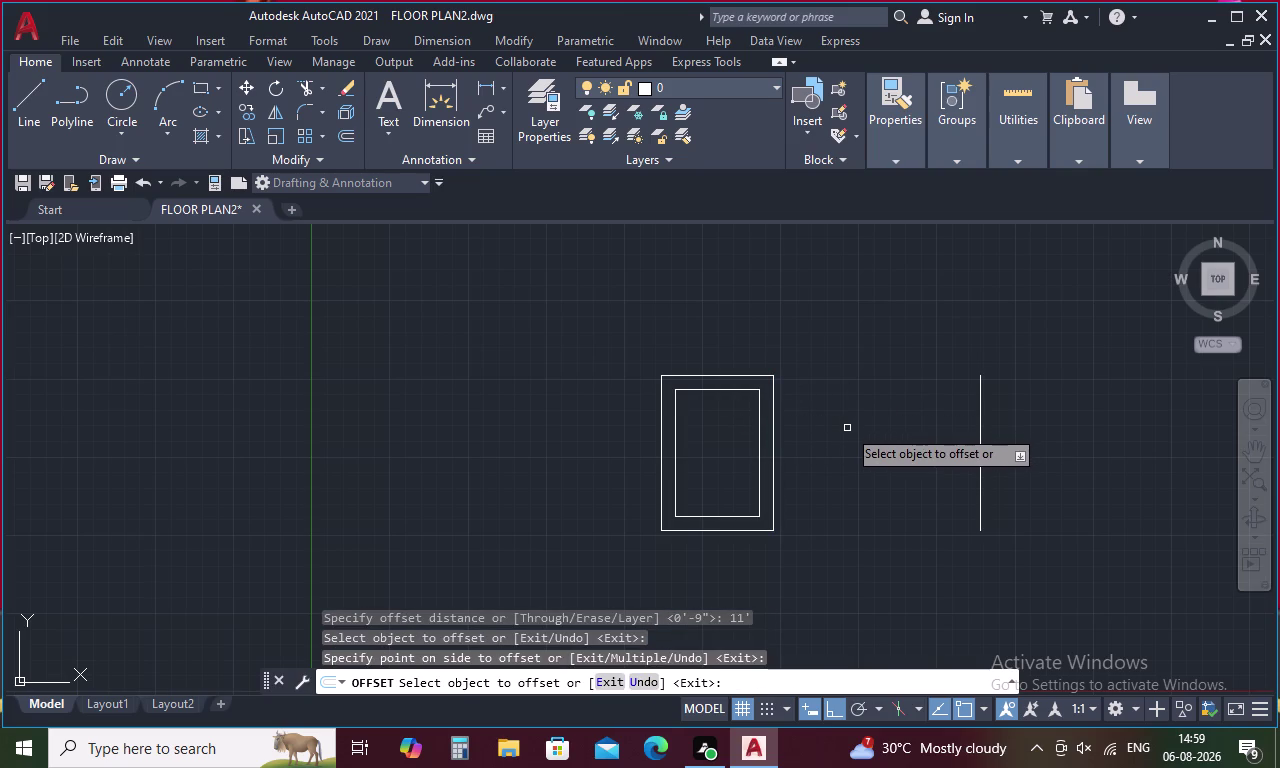
key(Escape)
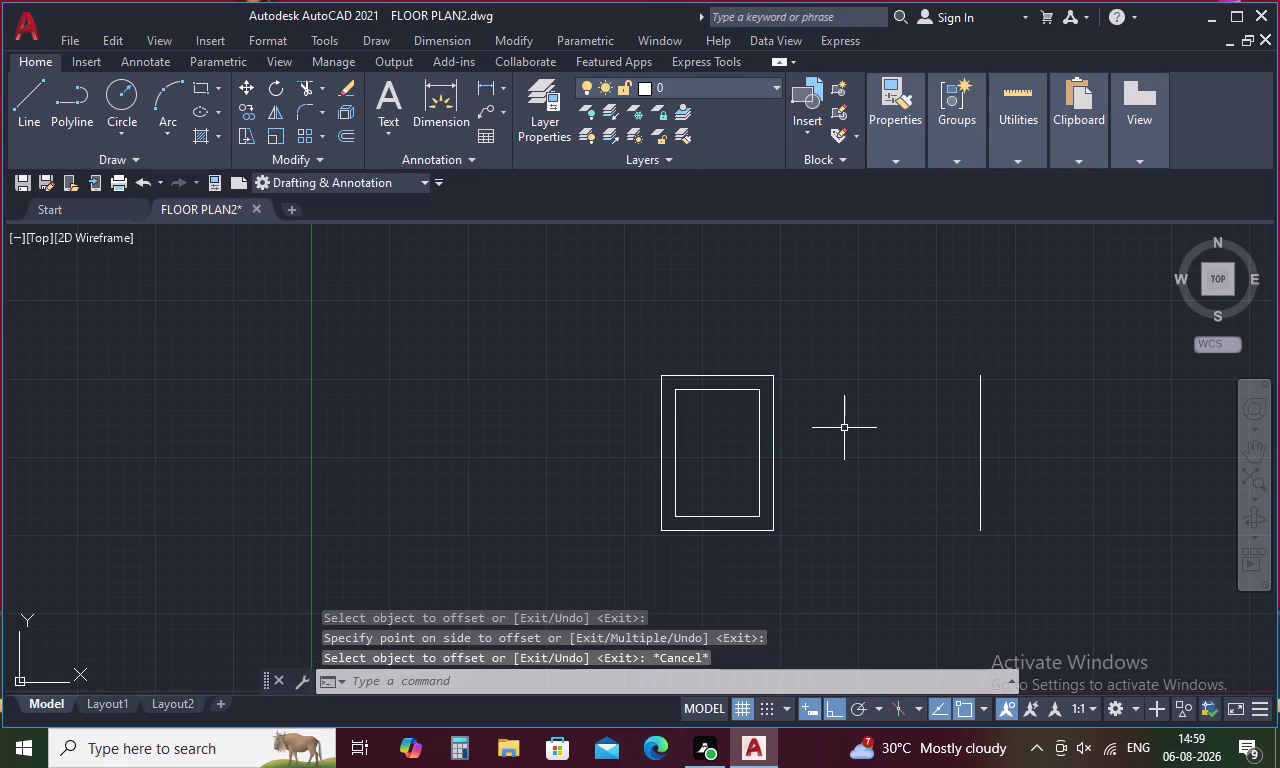
Draw a top line from the outer top-right corner to the new vertical line.
key(l)
key(space)
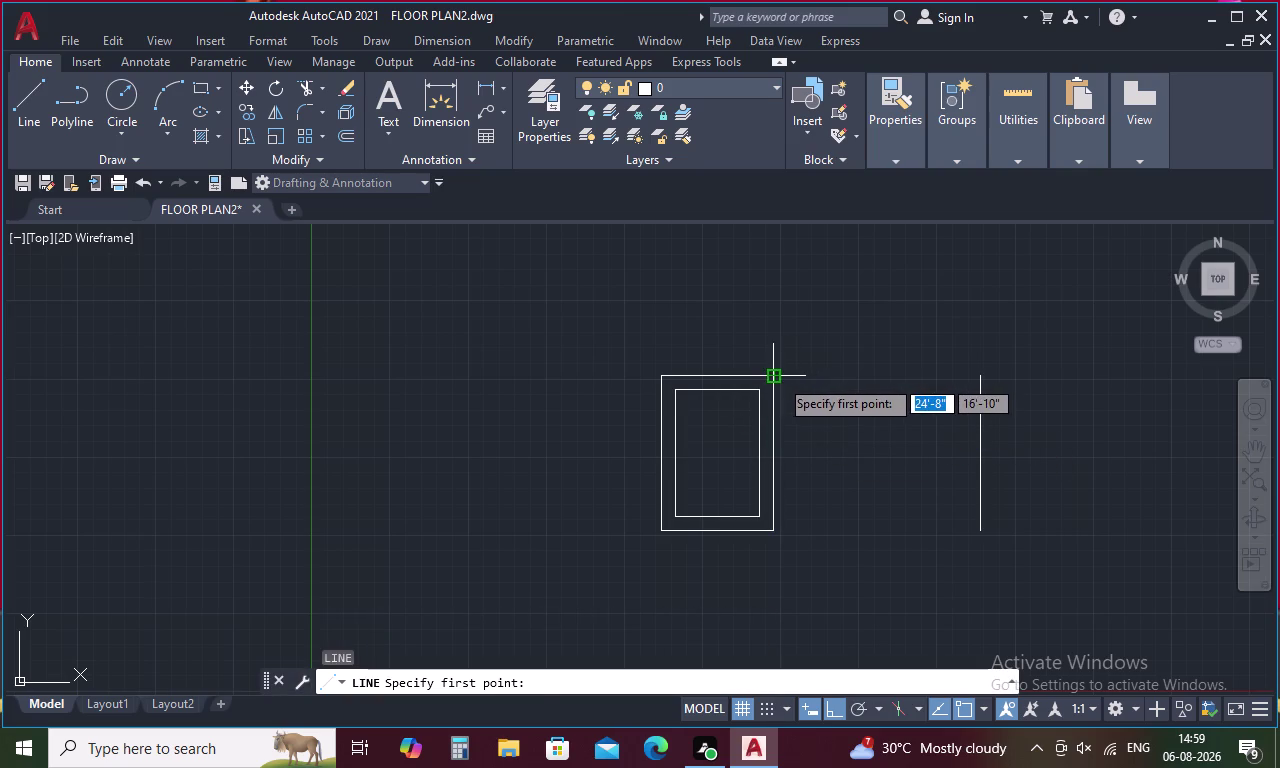
click(776, 379)
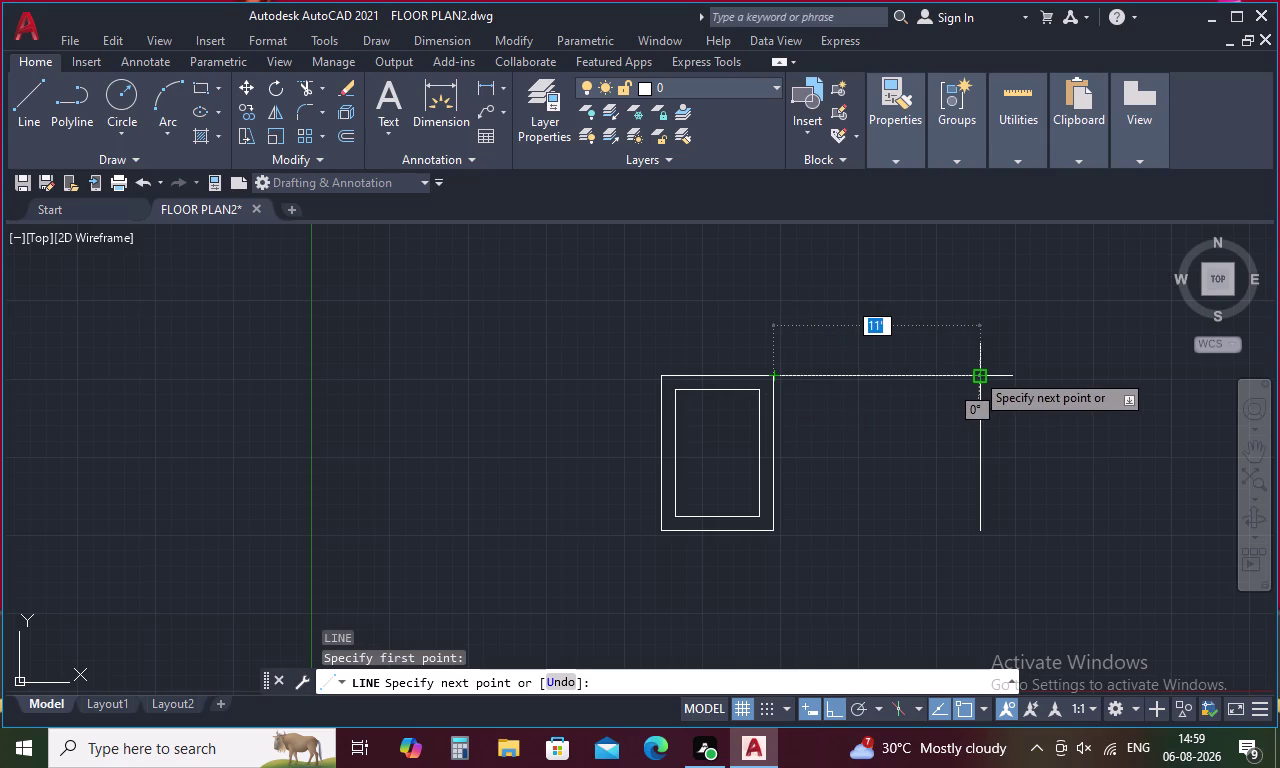
click(976, 372)
key(Escape)
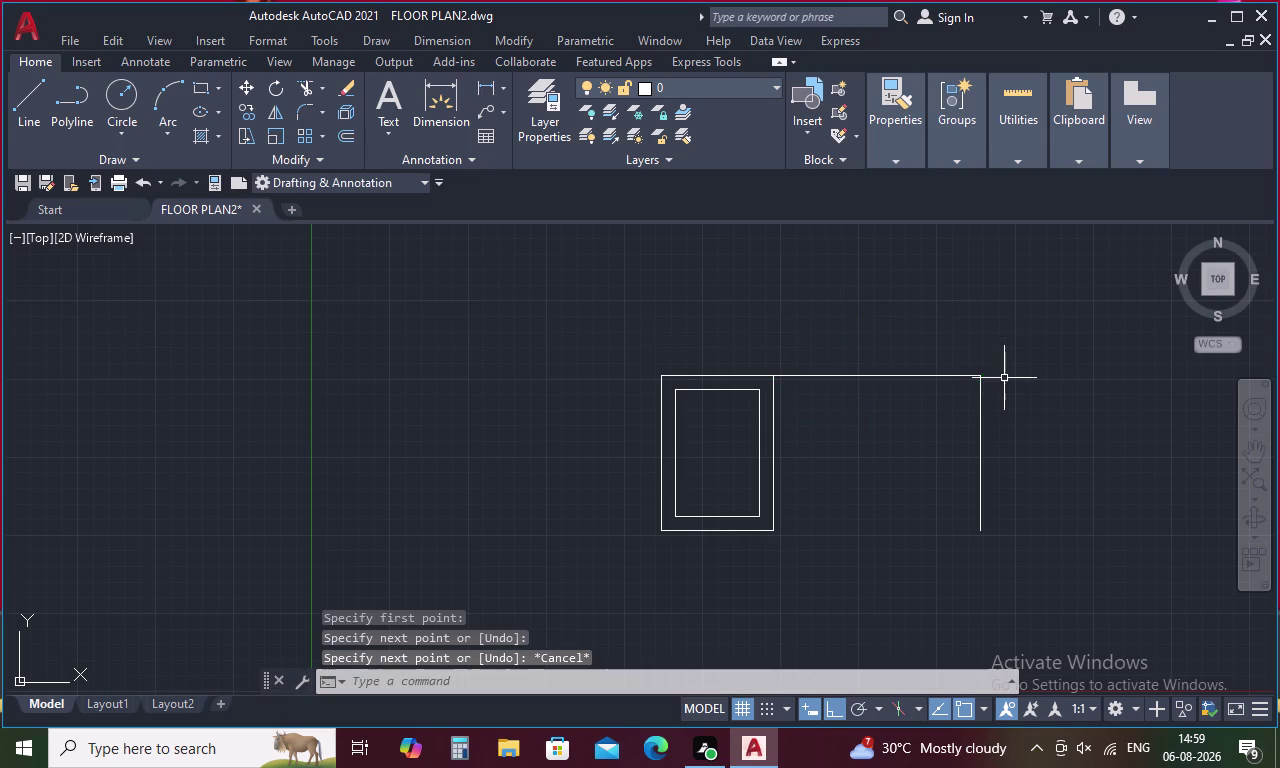
Start an offset with a 15'8" distance, then cancel it.
key(o)
key(space)
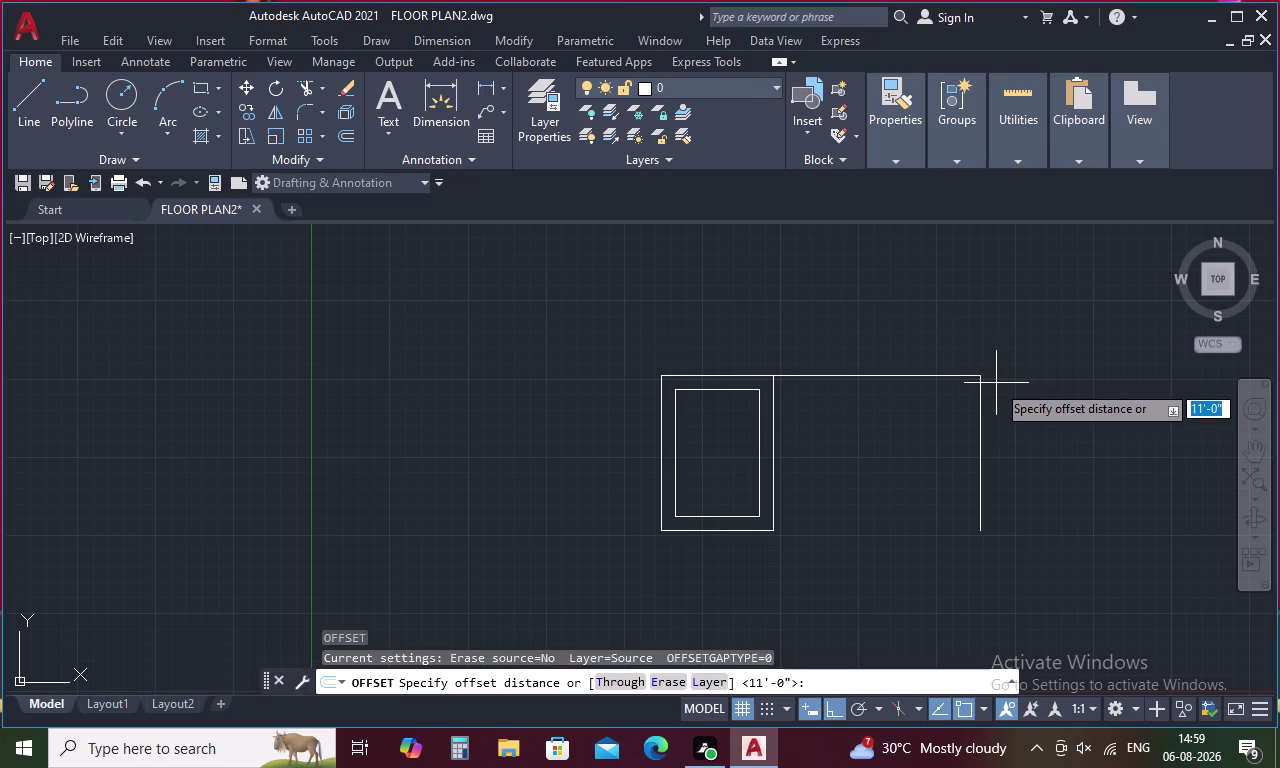
key(1)
key(5)
key(apostrophe)
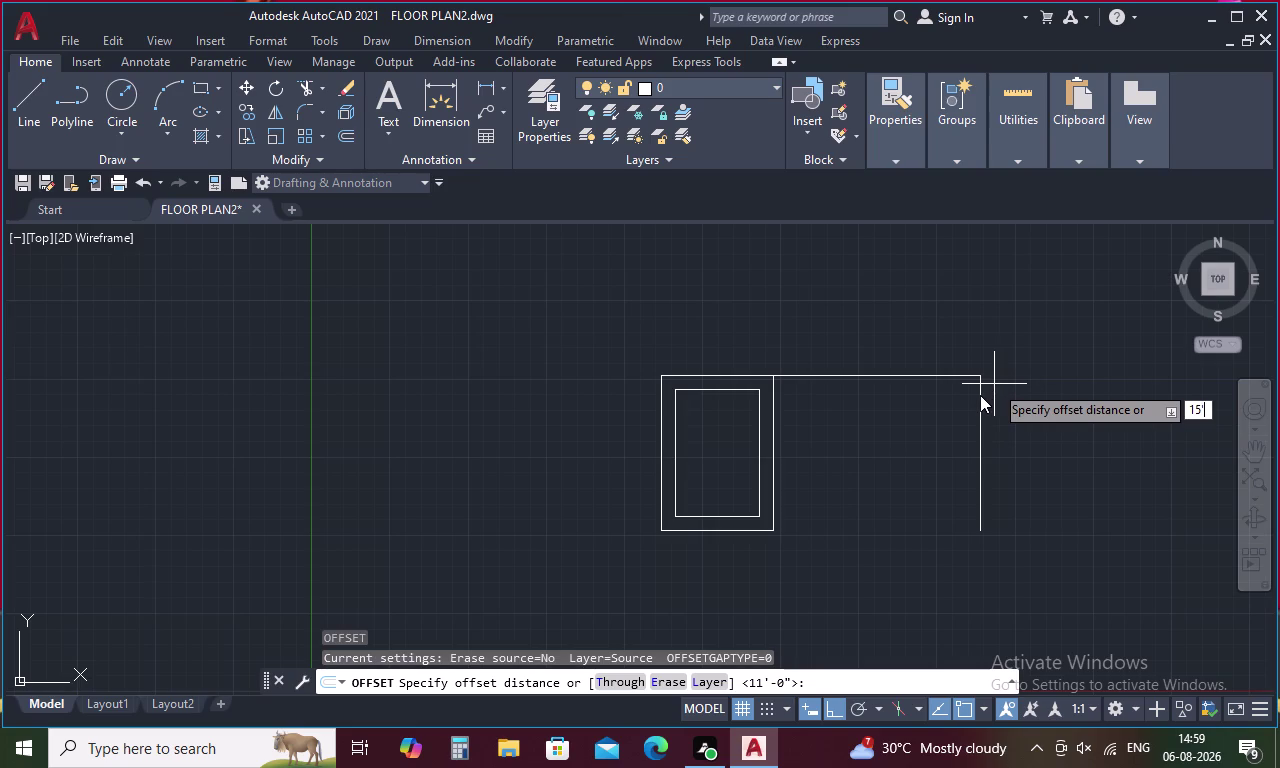
text(8")
key(Return)
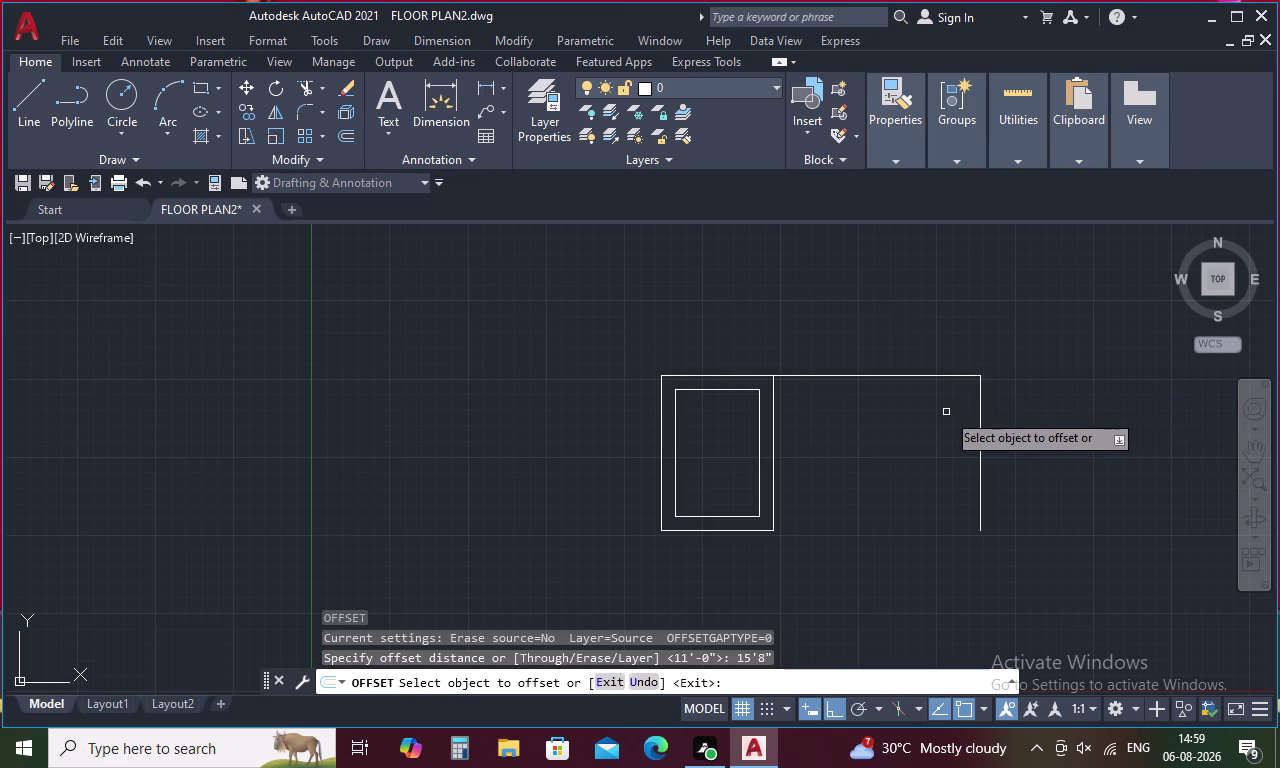
key(Escape)
Offset the new top wall line and right wall line 9" each.
text(o)
key(space)
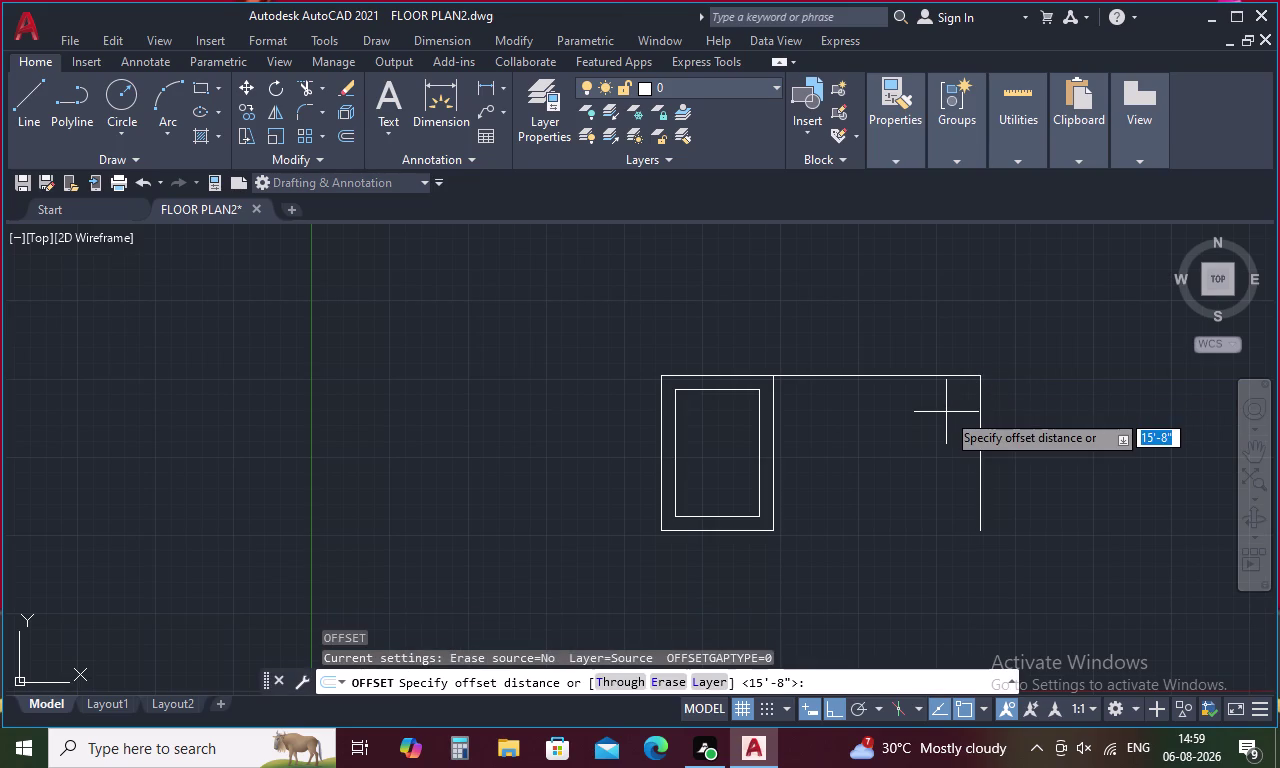
text(9)
key(space)
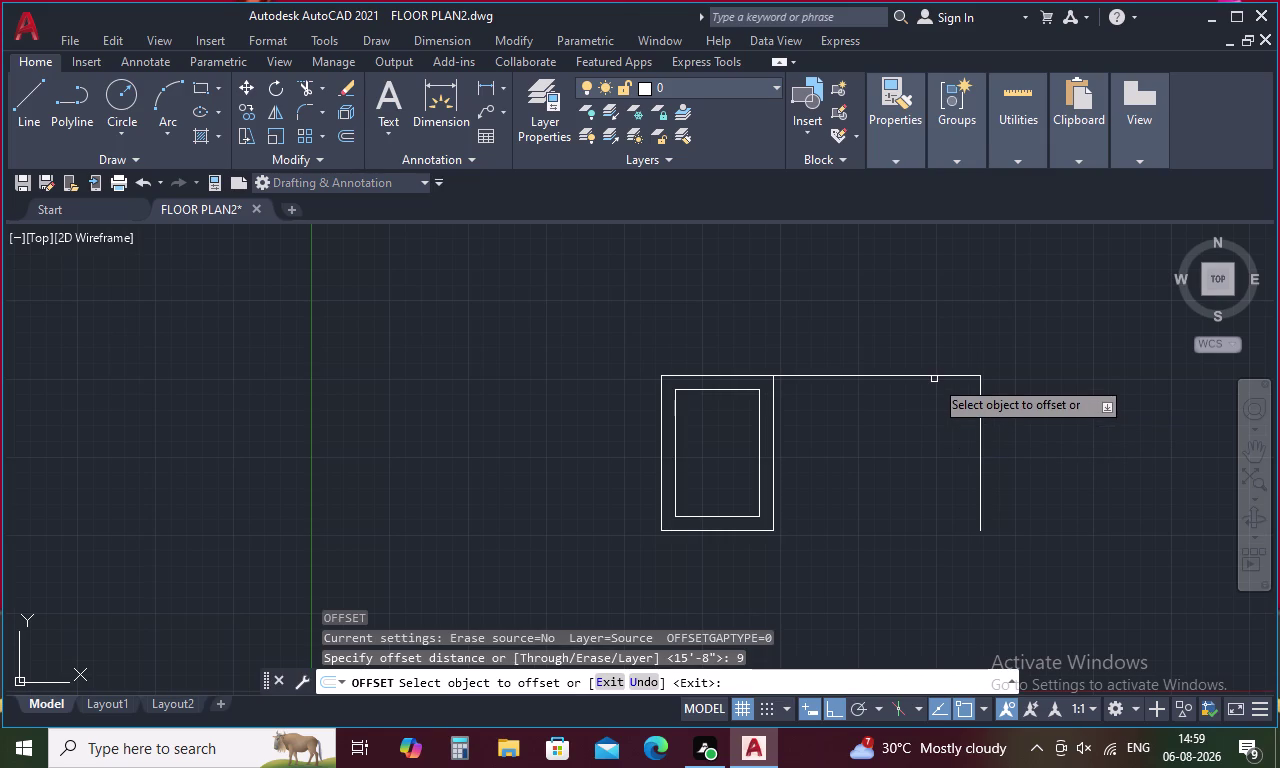
click(936, 374)
click(940, 395)
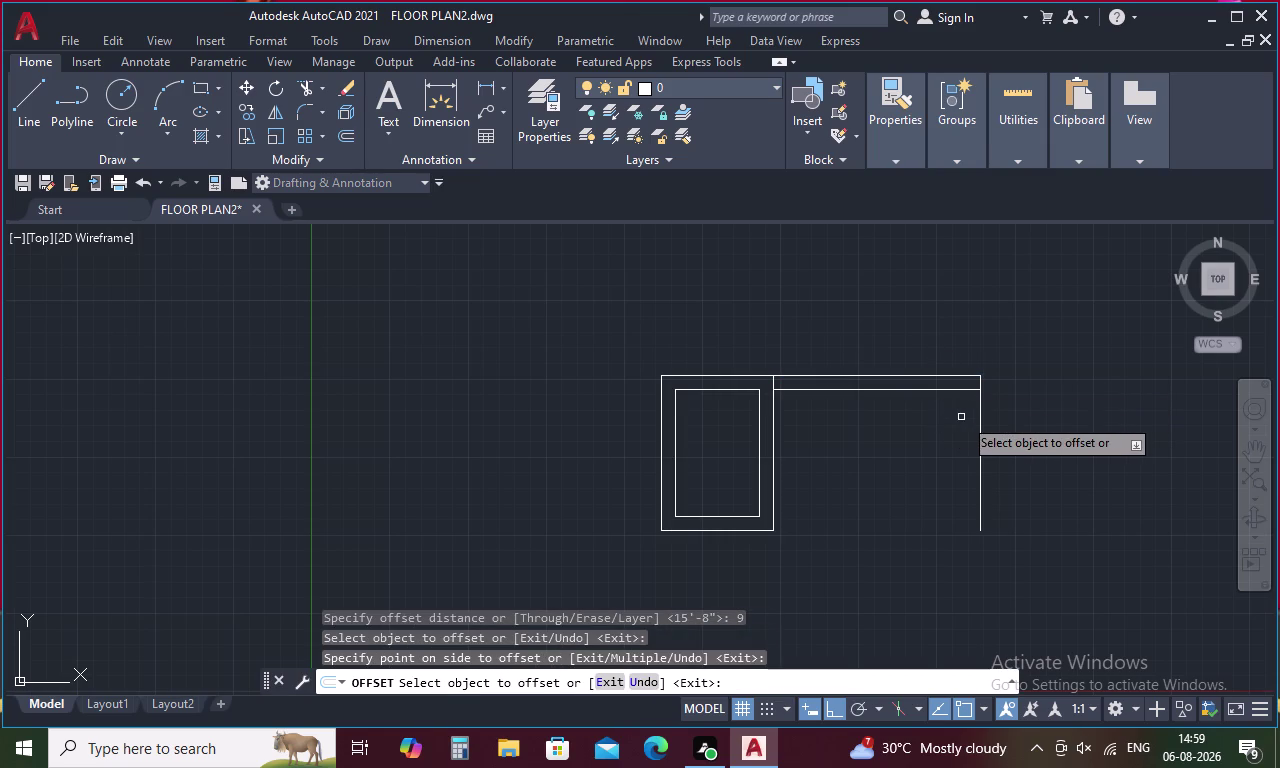
click(982, 408)
click(1017, 405)
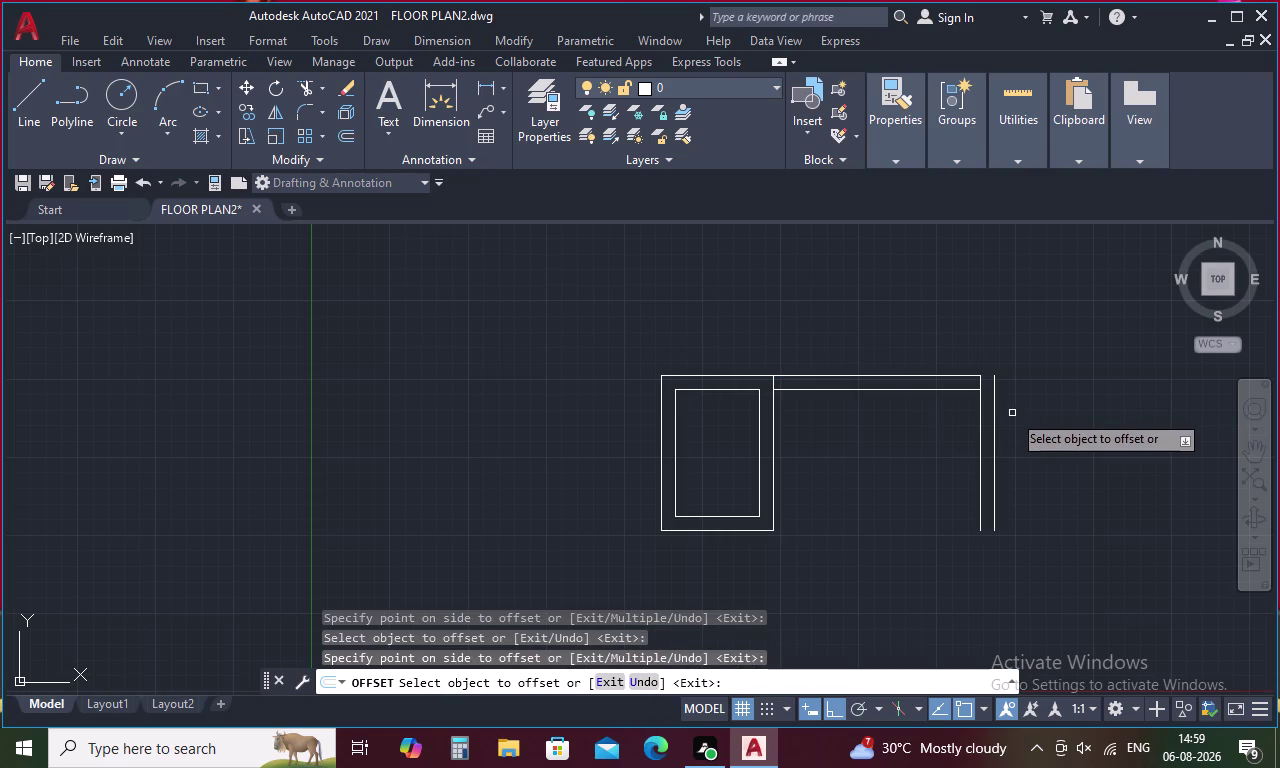
key(Escape)
Offset the top wall line 15'8" downward to form the bottom wall.
key(o)
key(space)
text(15)
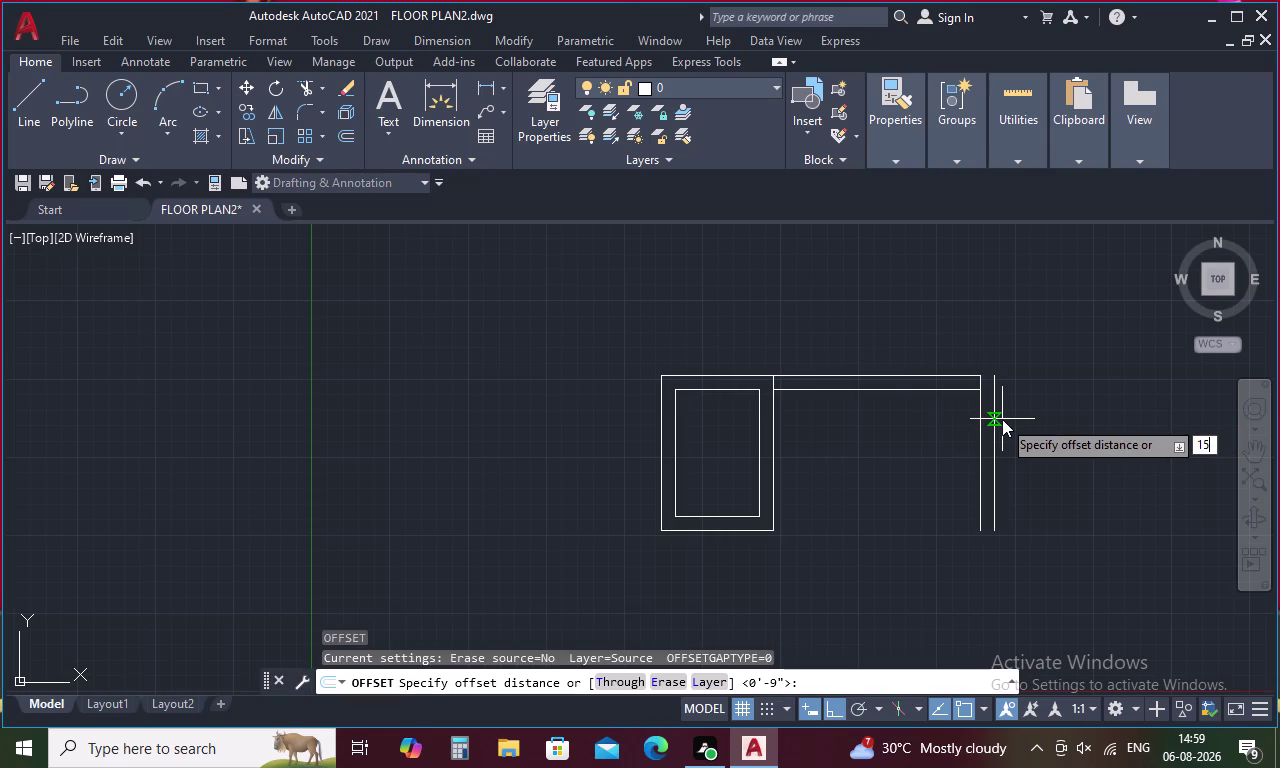
text('8)
text(")
key(Return)
click(942, 388)
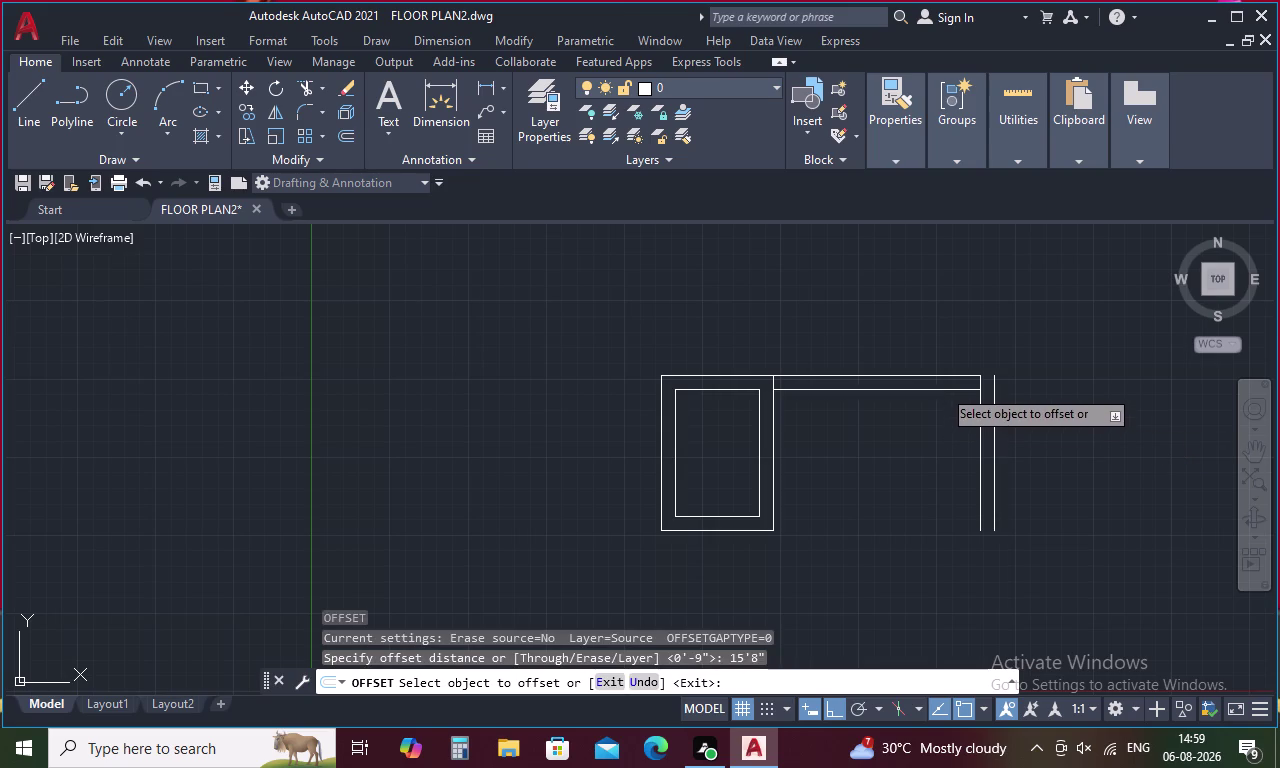
click(941, 498)
scroll(down, 3)
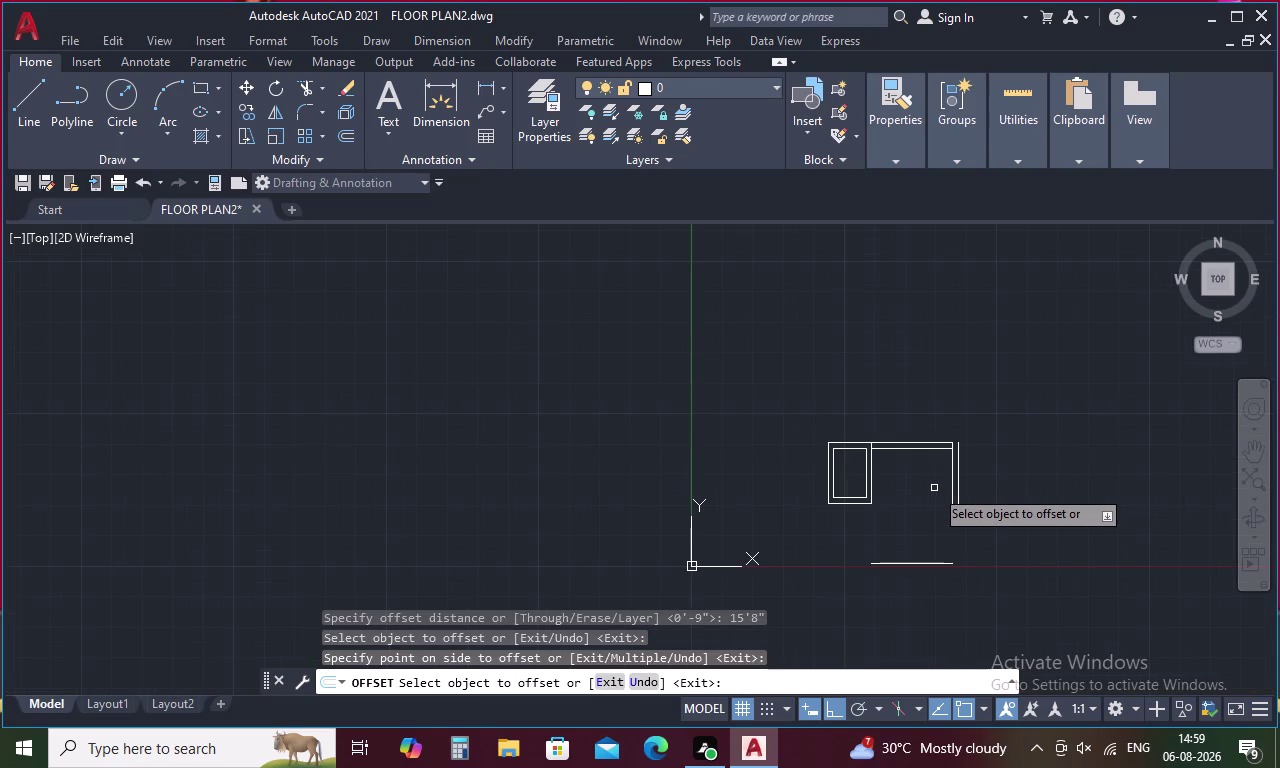
middle_drag(908, 534, 879, 496)
scroll(up, 3)
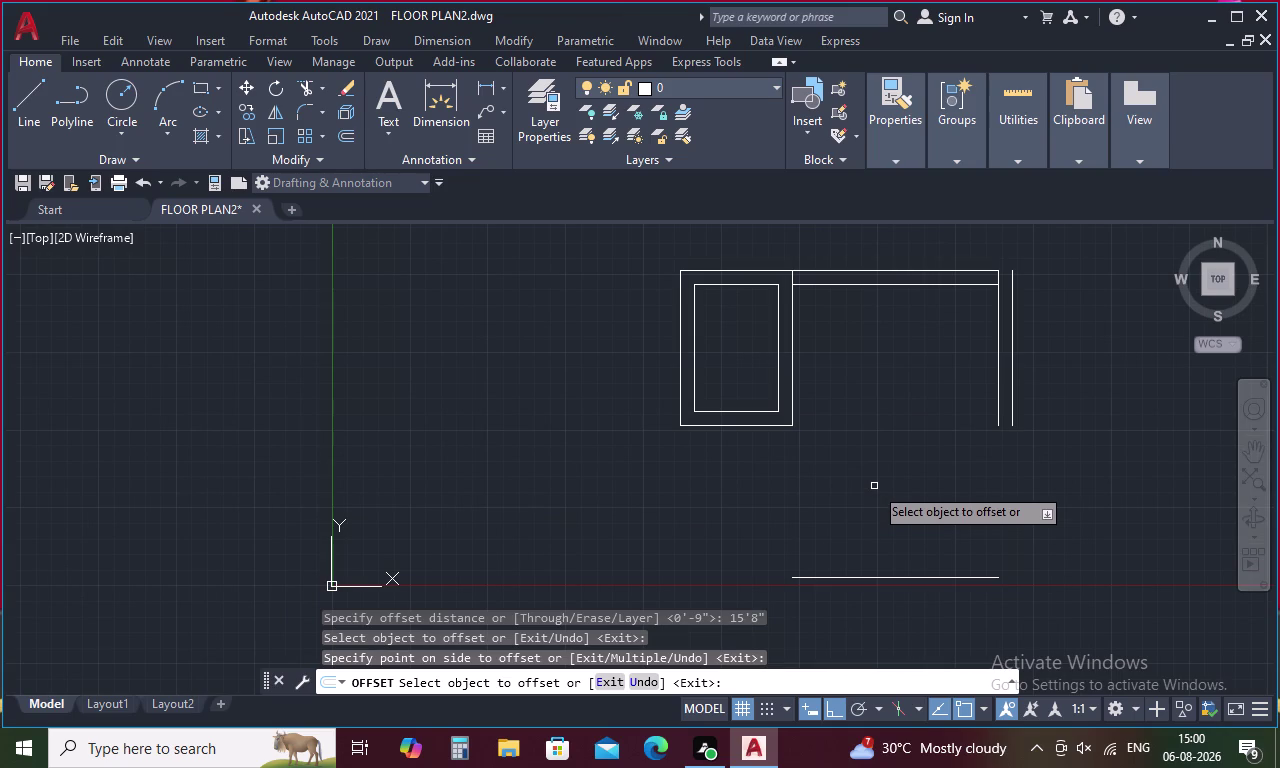
Offset the adjoining room's bottom wall line 9 inches downward to form its double line.
key(Escape)
key(o)
key(space)
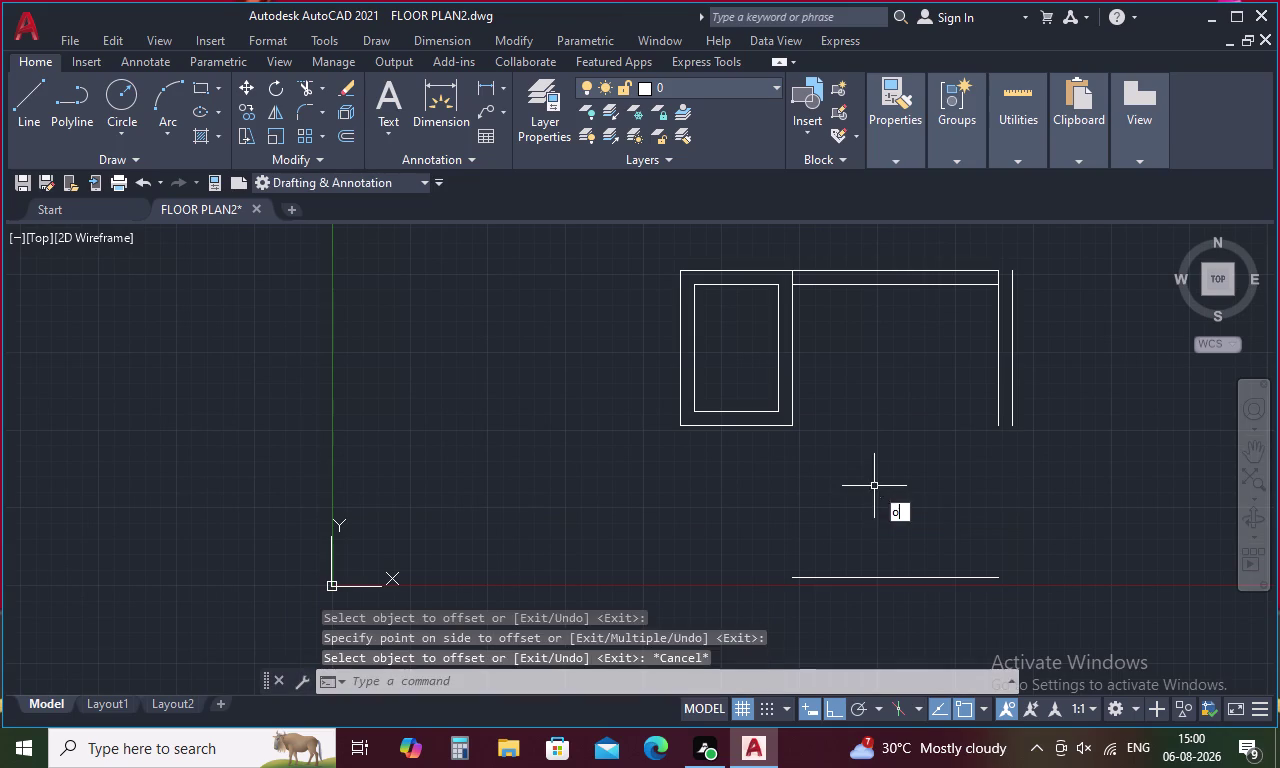
key(9)
key(space)
click(838, 576)
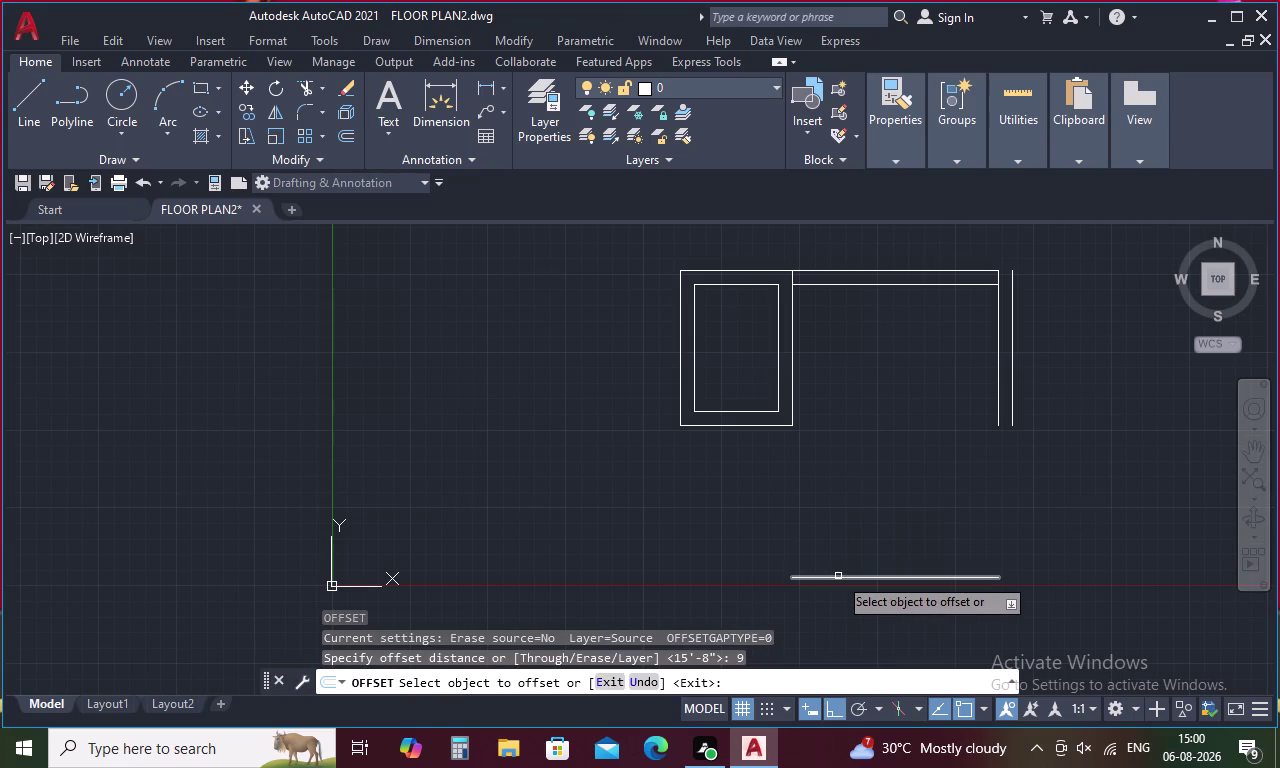
click(847, 617)
key(Escape)
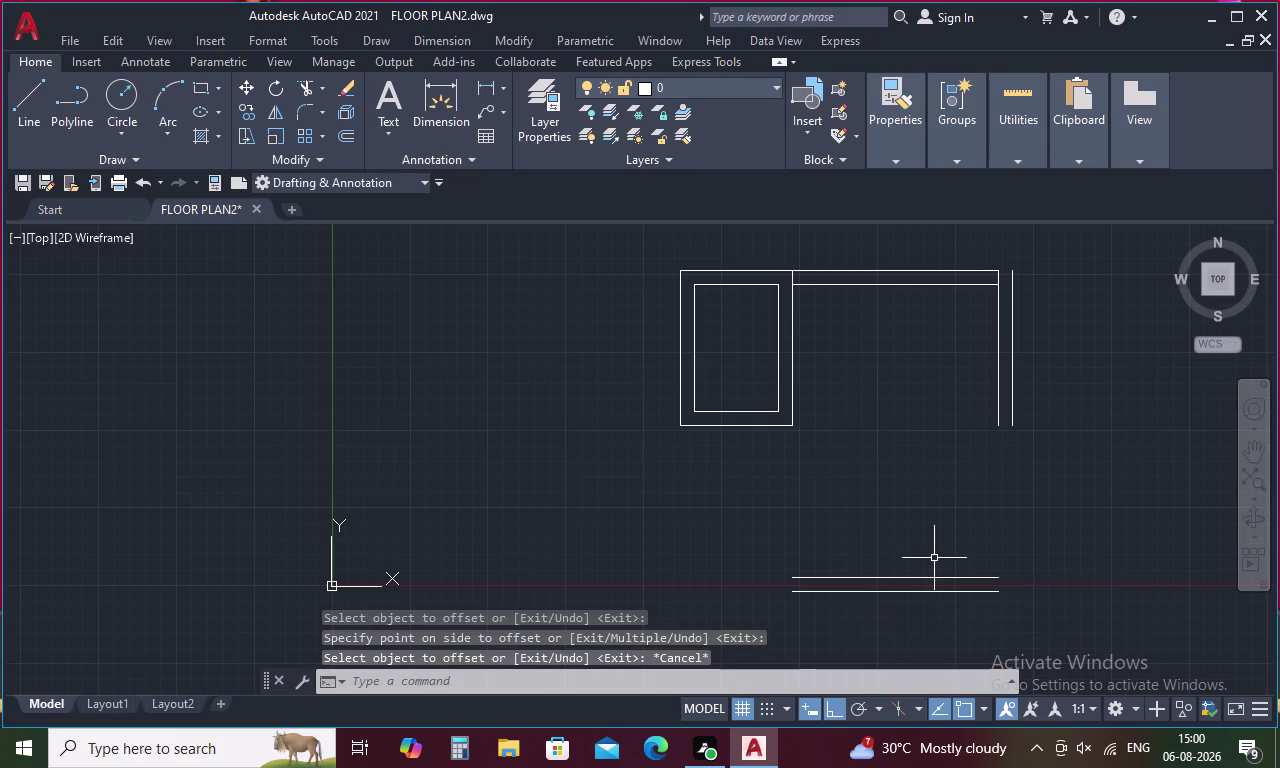
text(l)
key(space)
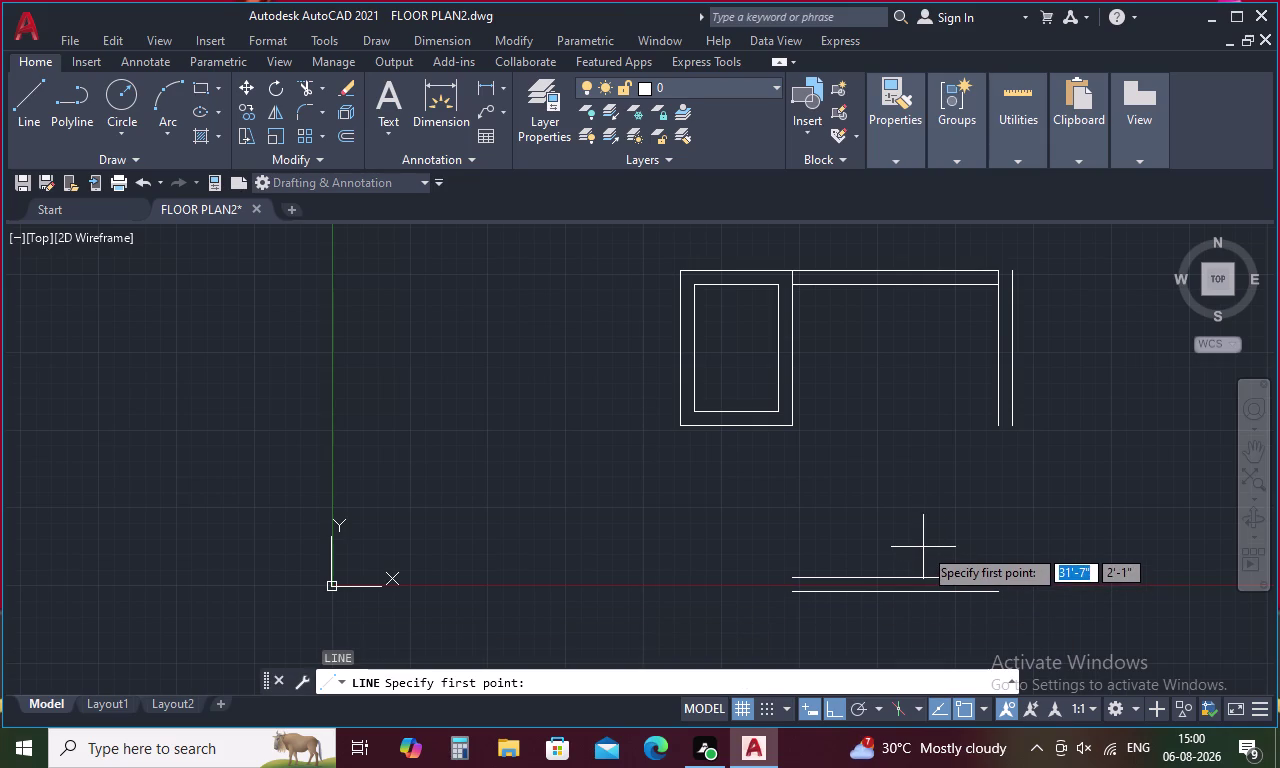
key(Escape)
text(f)
key(space)
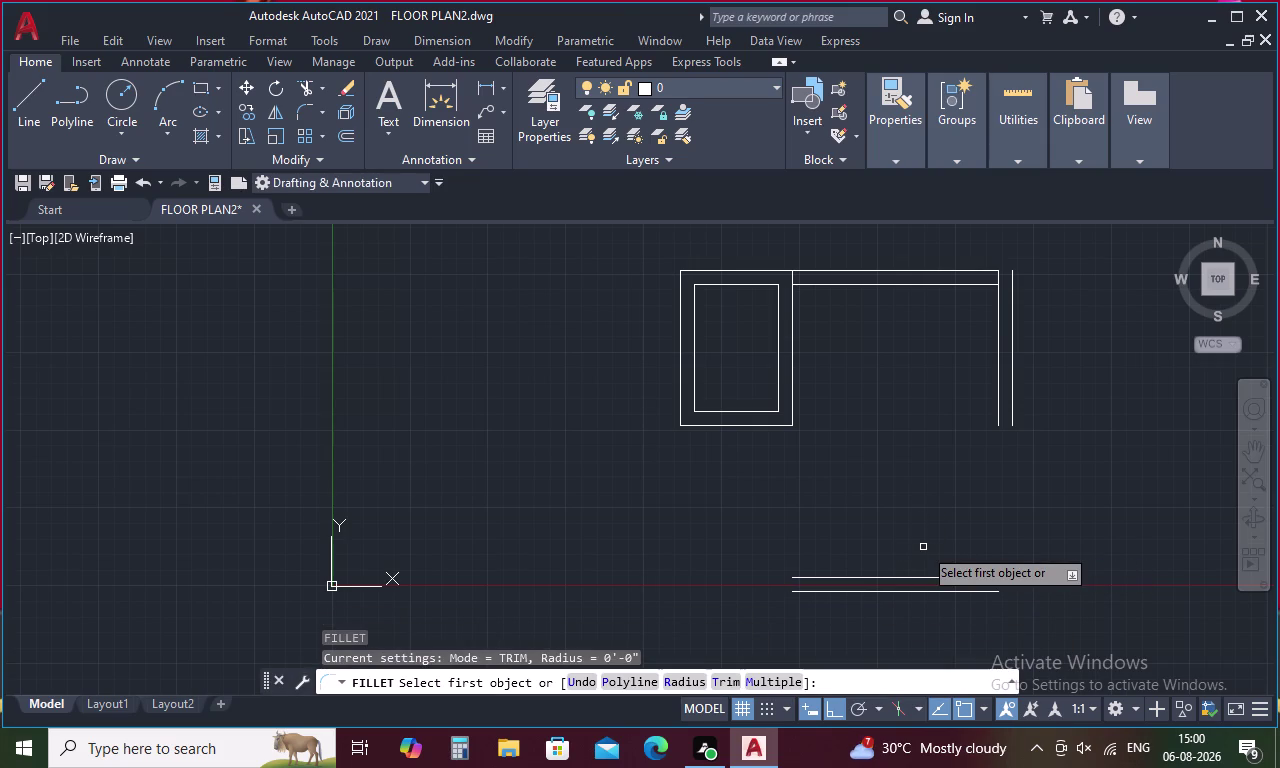
Fillet a pair of wall lines near the top right using Multiple mode.
text(m)
key(space)
click(986, 269)
click(1014, 272)
key(space)
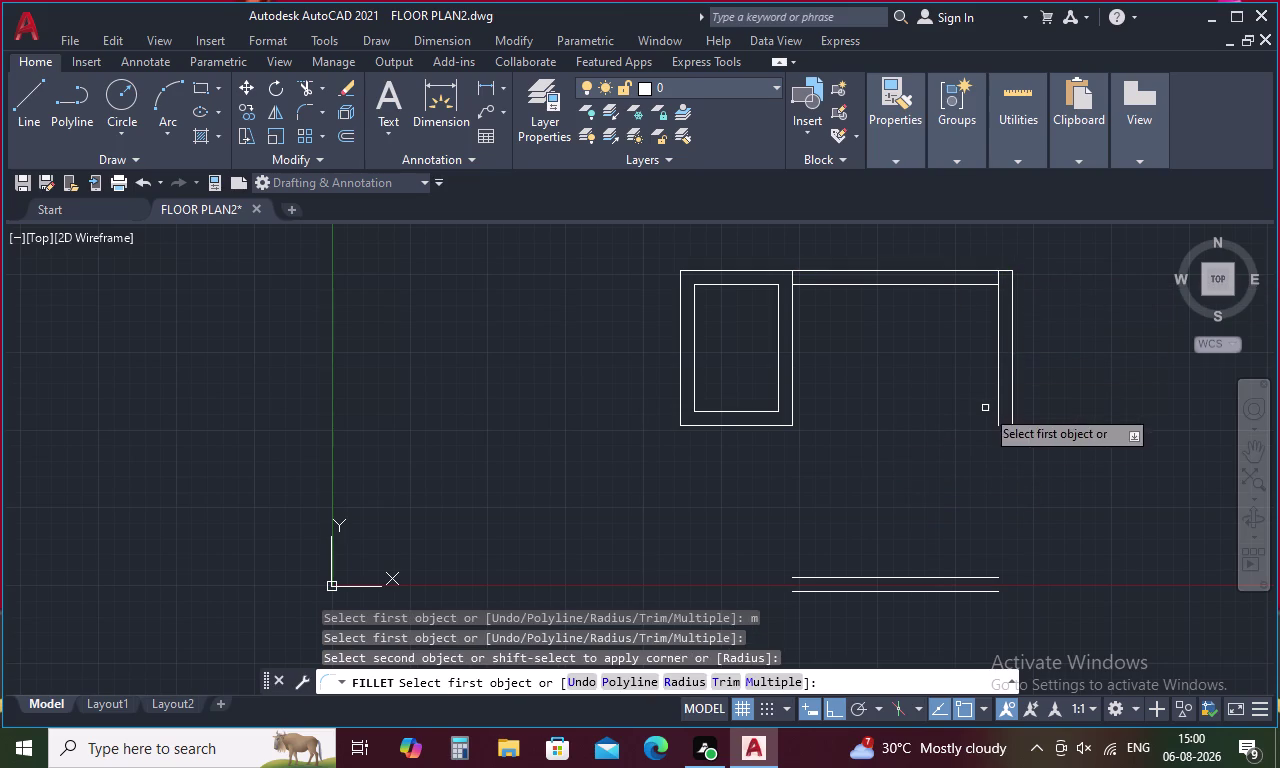
Close the inner and outer bottom-right corners by filleting the right walls to the bottom walls.
key(space)
click(999, 410)
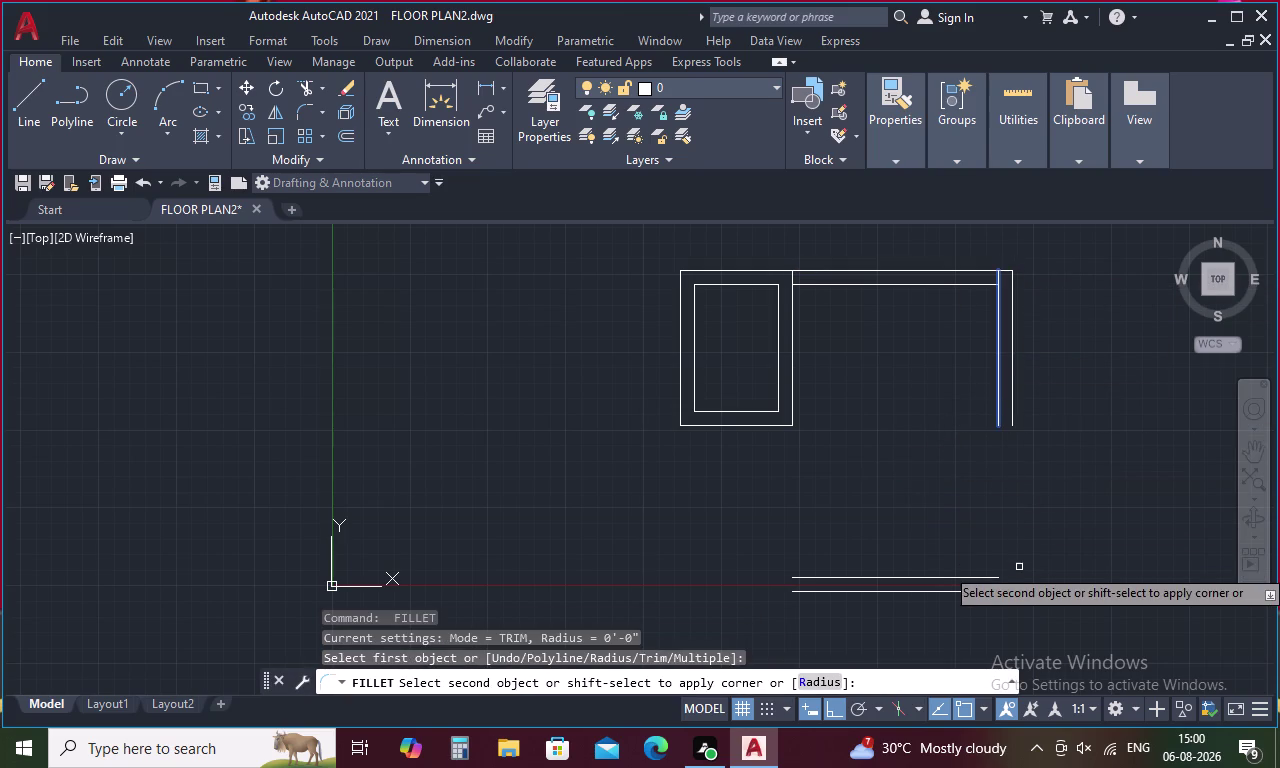
click(985, 581)
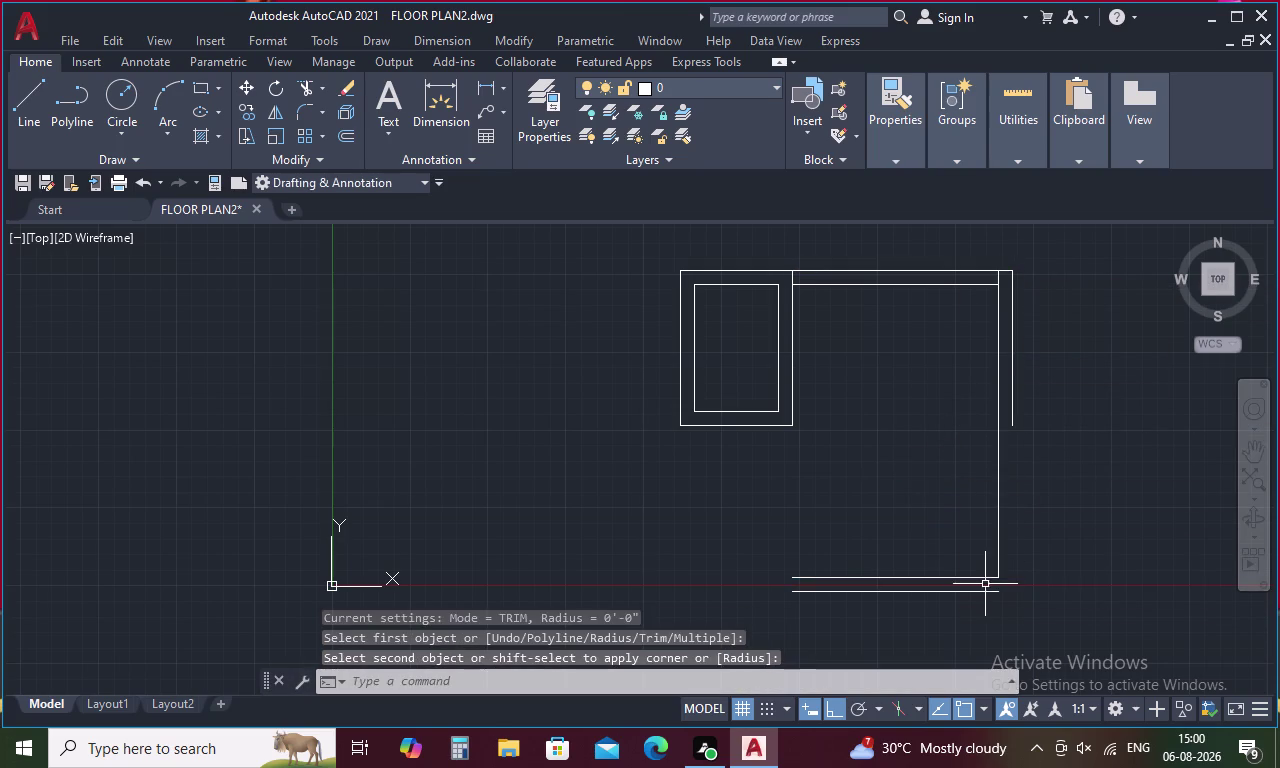
key(space)
click(985, 592)
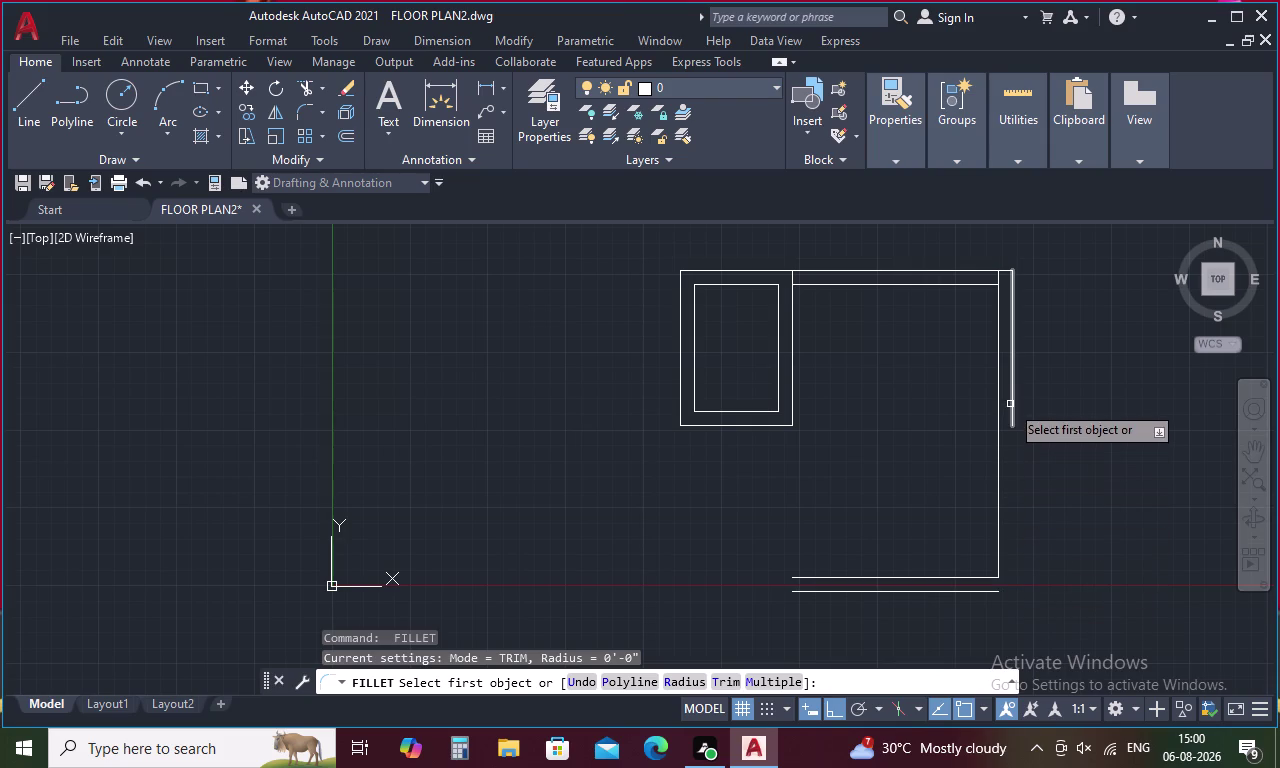
click(1011, 403)
click(982, 594)
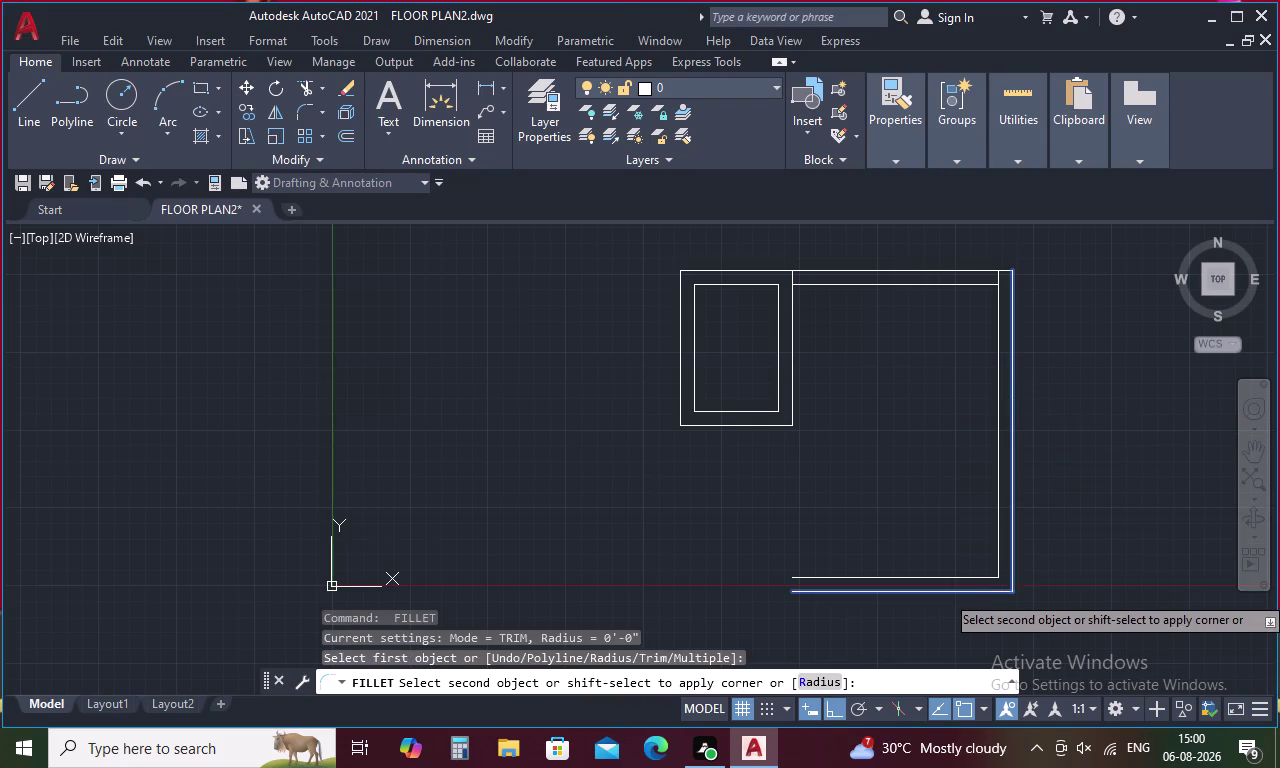
Extend the dividing wall and the outer left wall down to meet the bottom wall lines.
key(space)
click(815, 578)
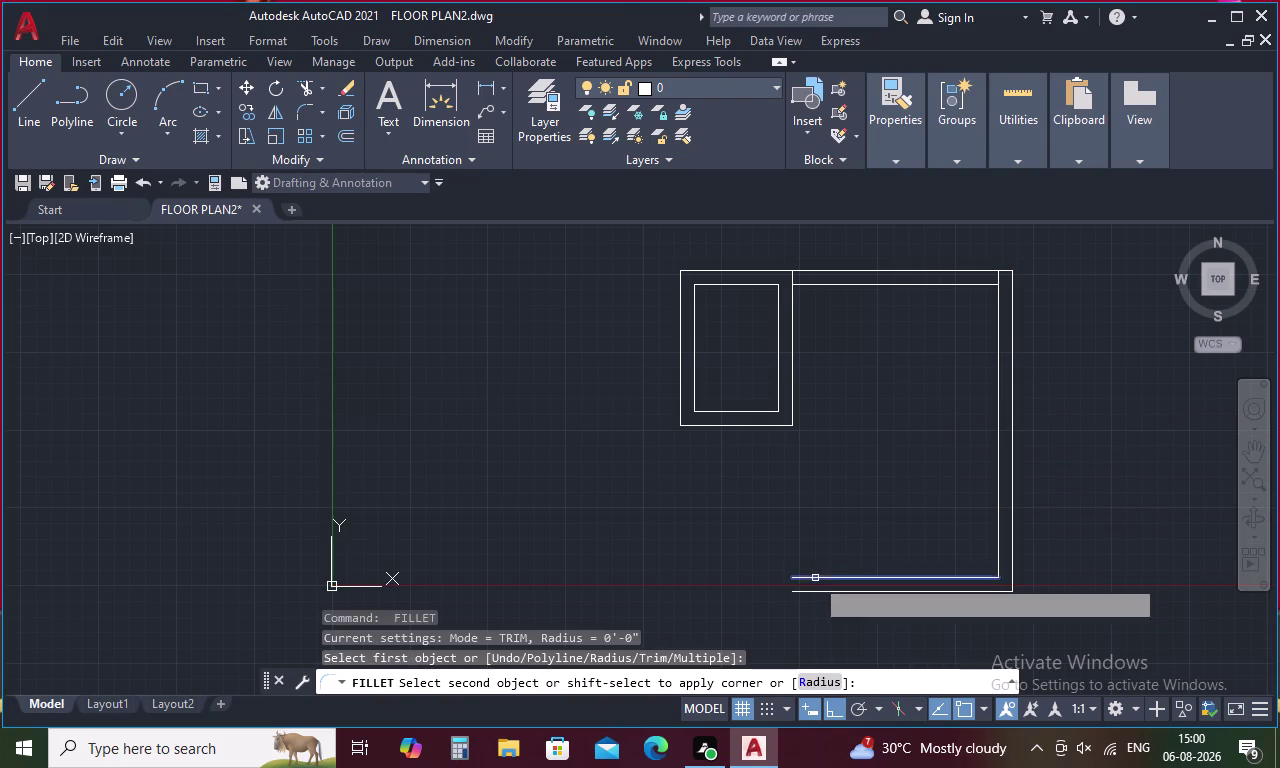
click(792, 391)
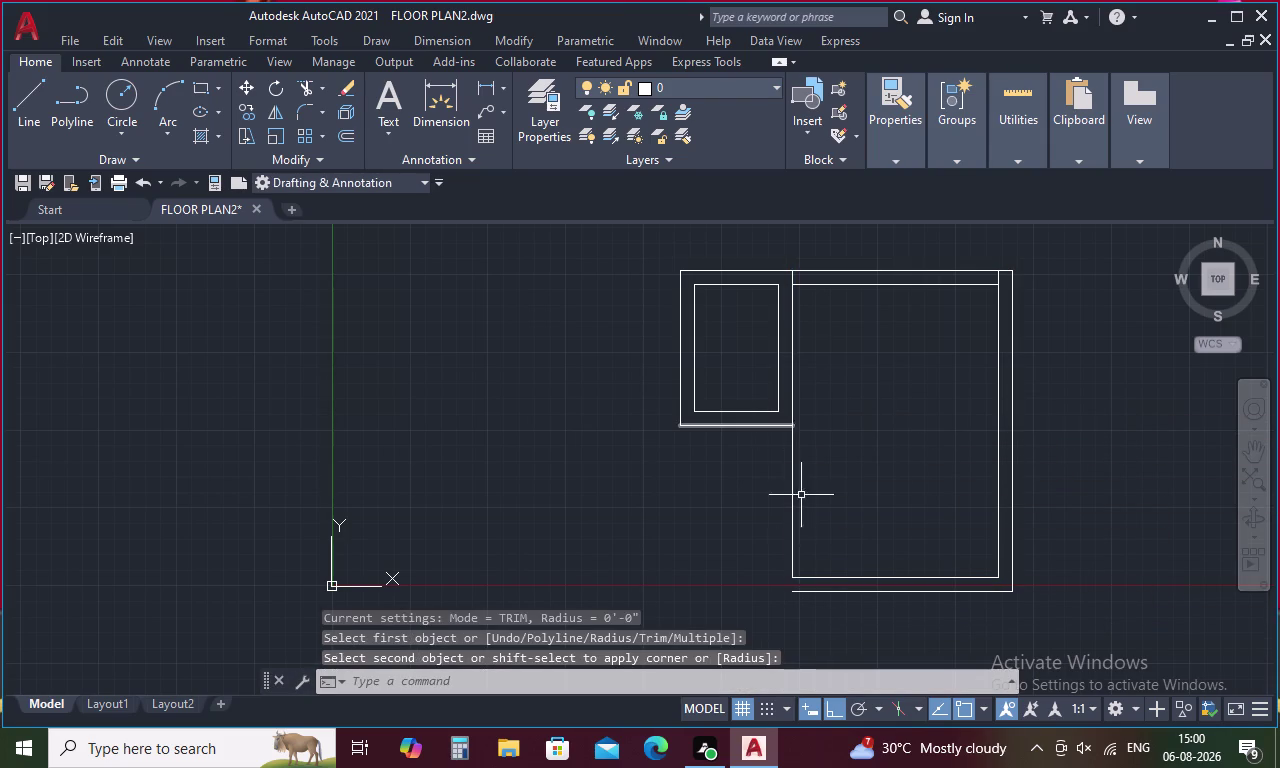
key(space)
click(831, 593)
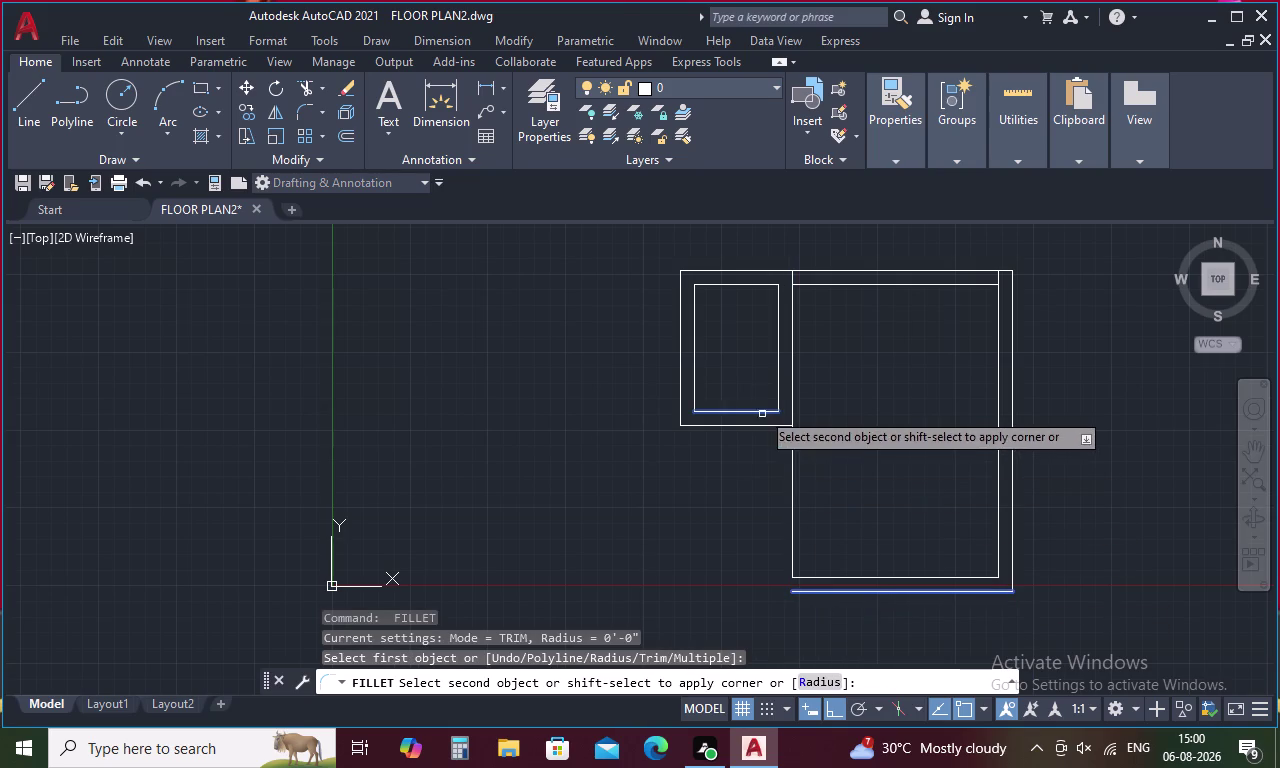
click(777, 384)
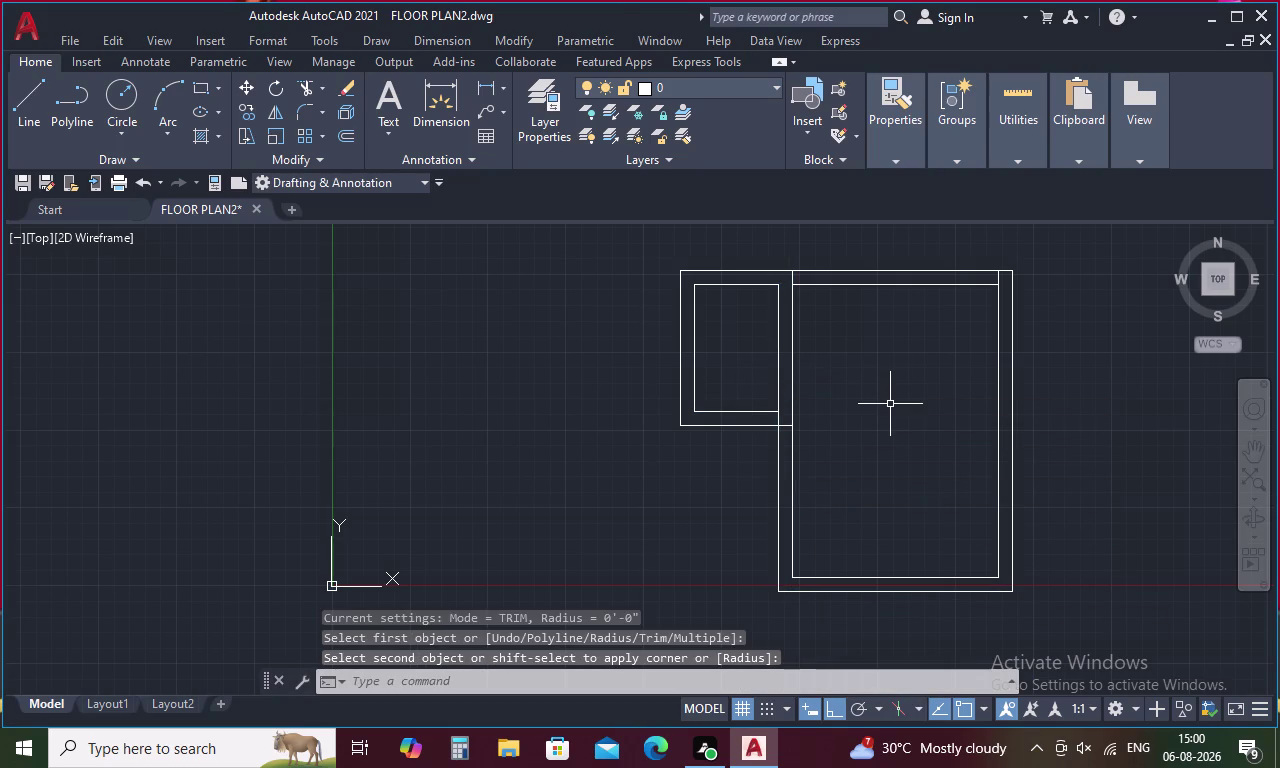
key(Escape)
text(tr)
key(space)
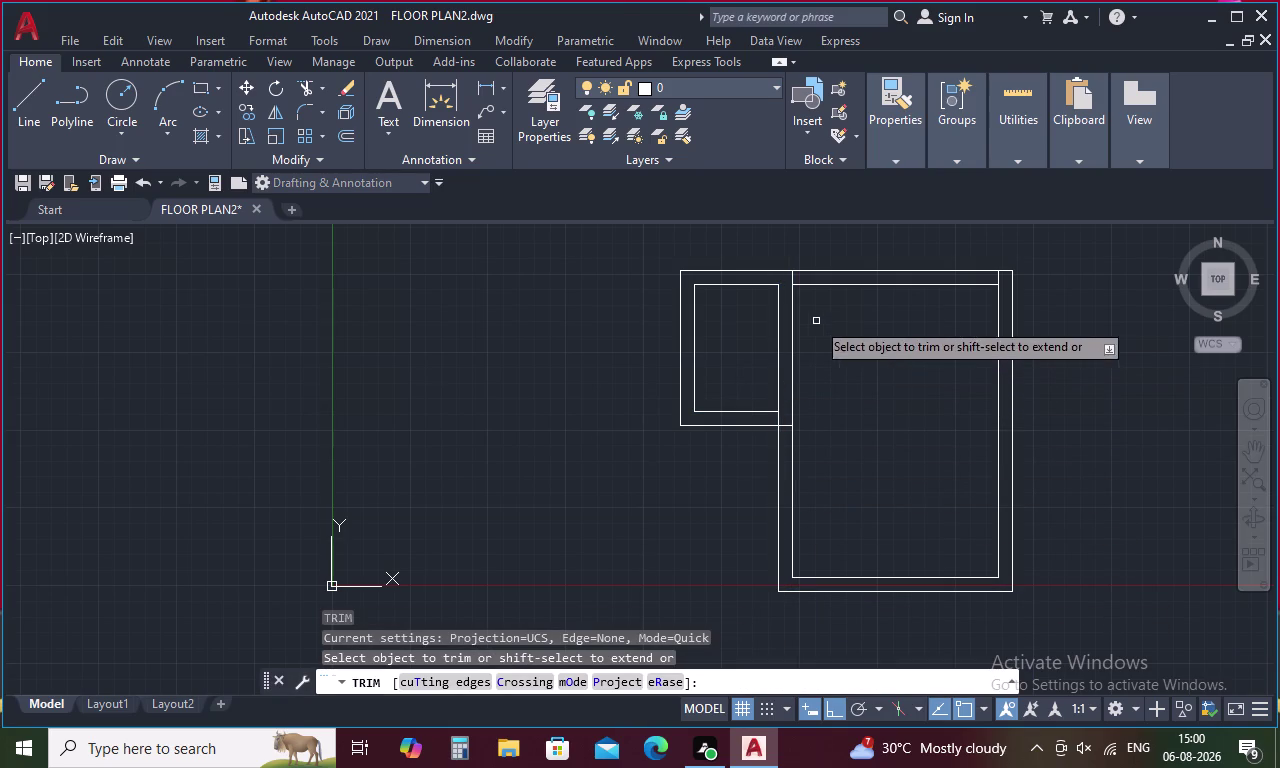
Trim the overshooting line ends at the top-right corner, below the first room, and at the junction.
scroll(up, 3)
drag(784, 280, 762, 294)
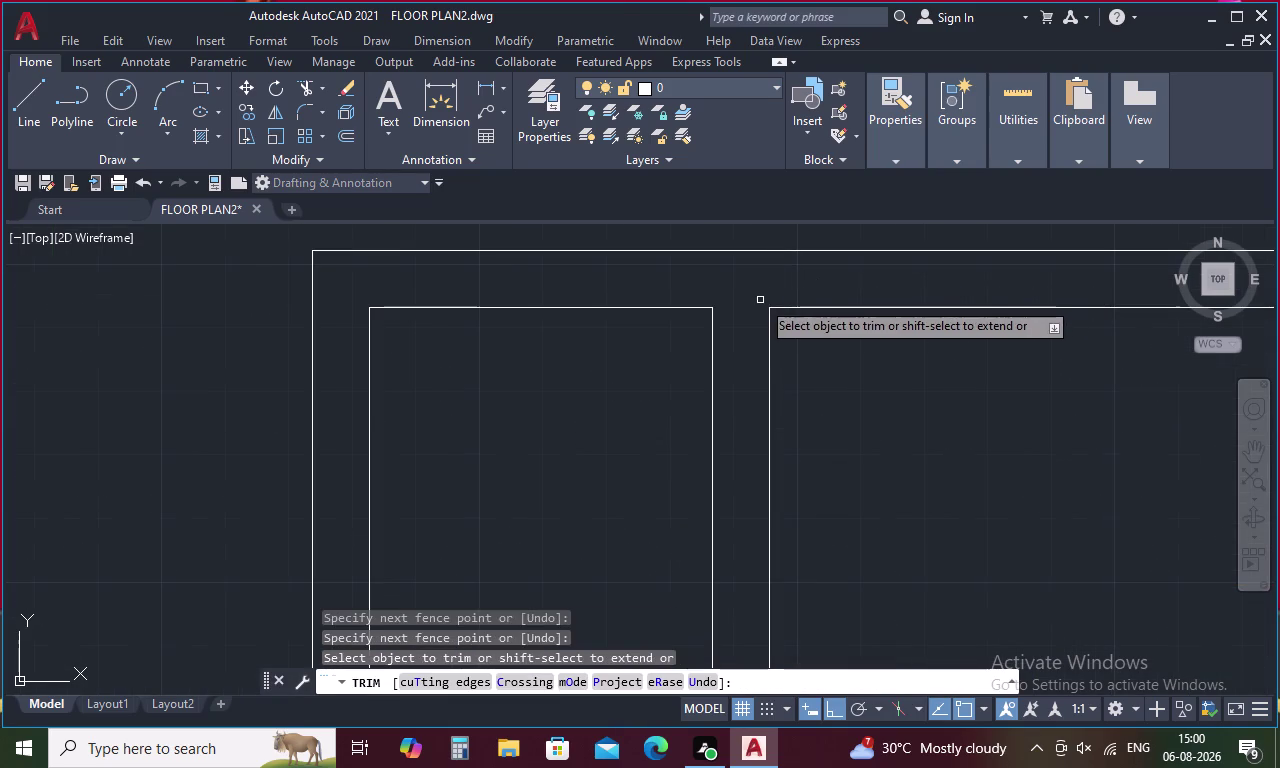
scroll(down, 3)
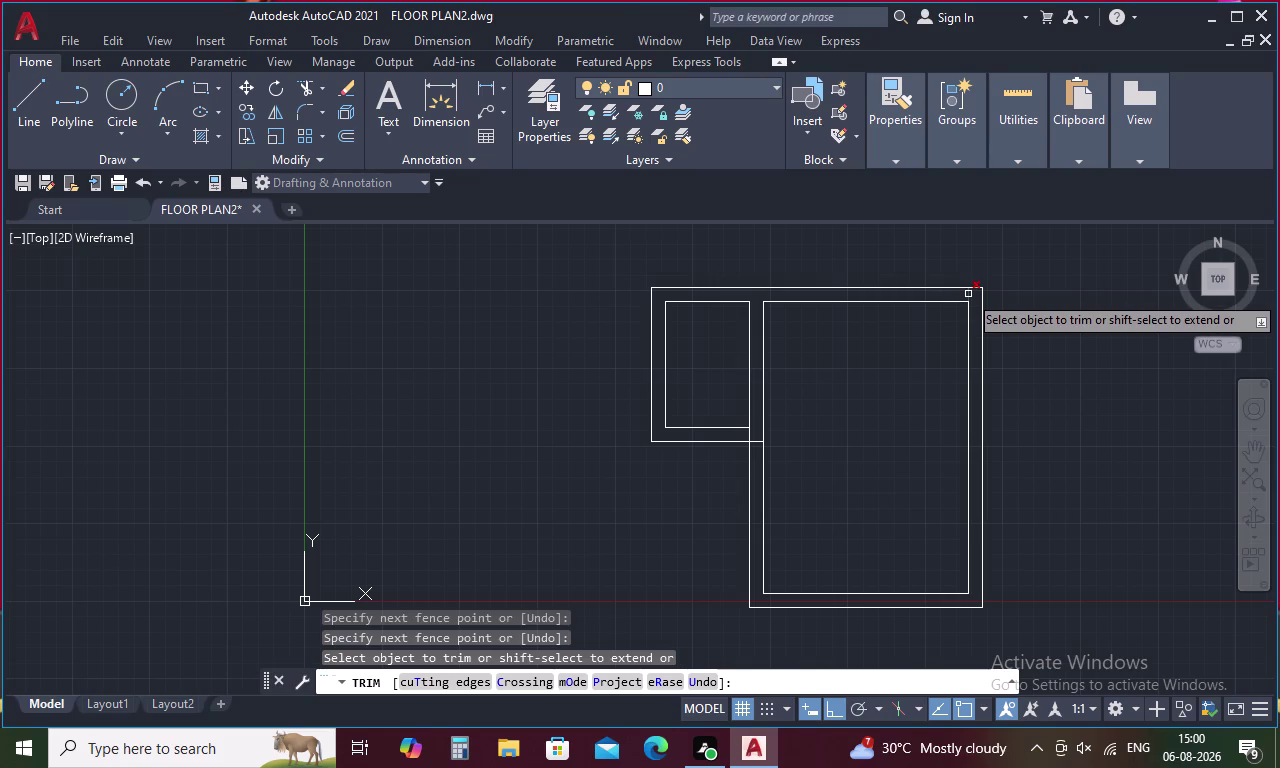
click(968, 294)
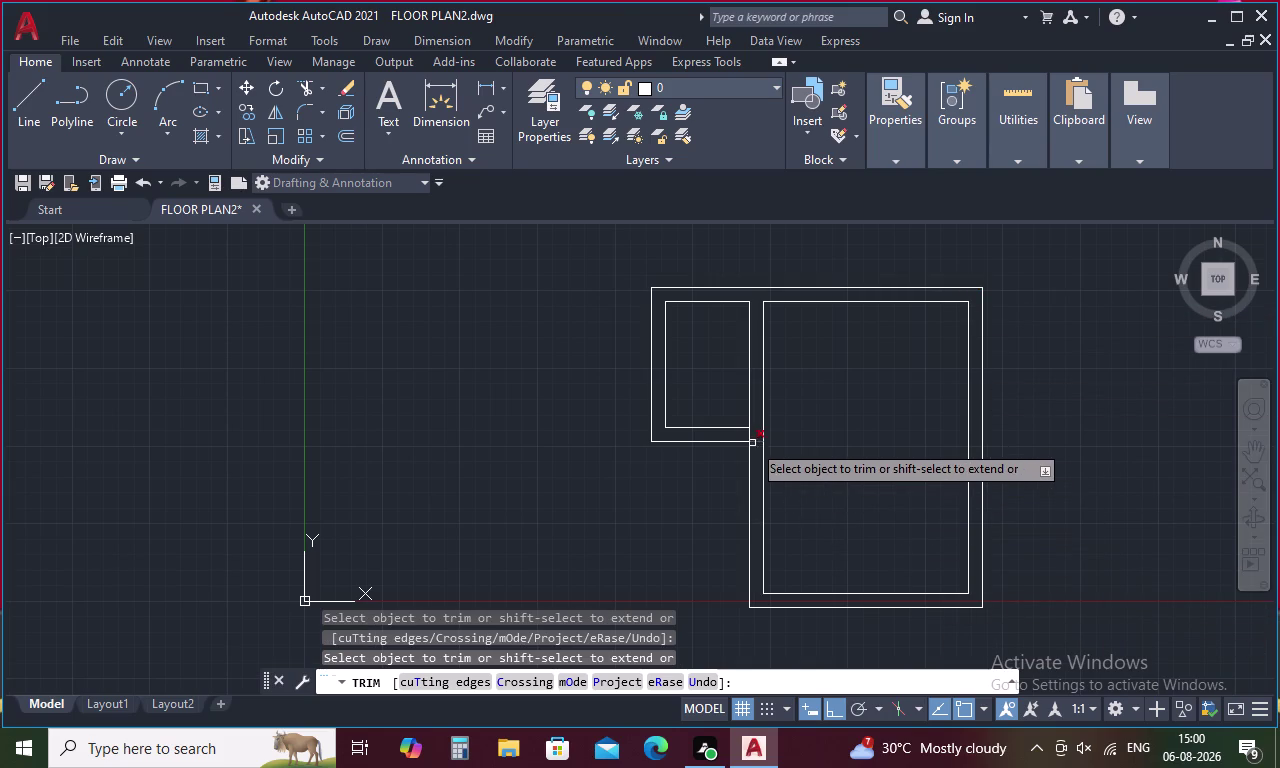
scroll(up, 3)
drag(735, 426, 774, 479)
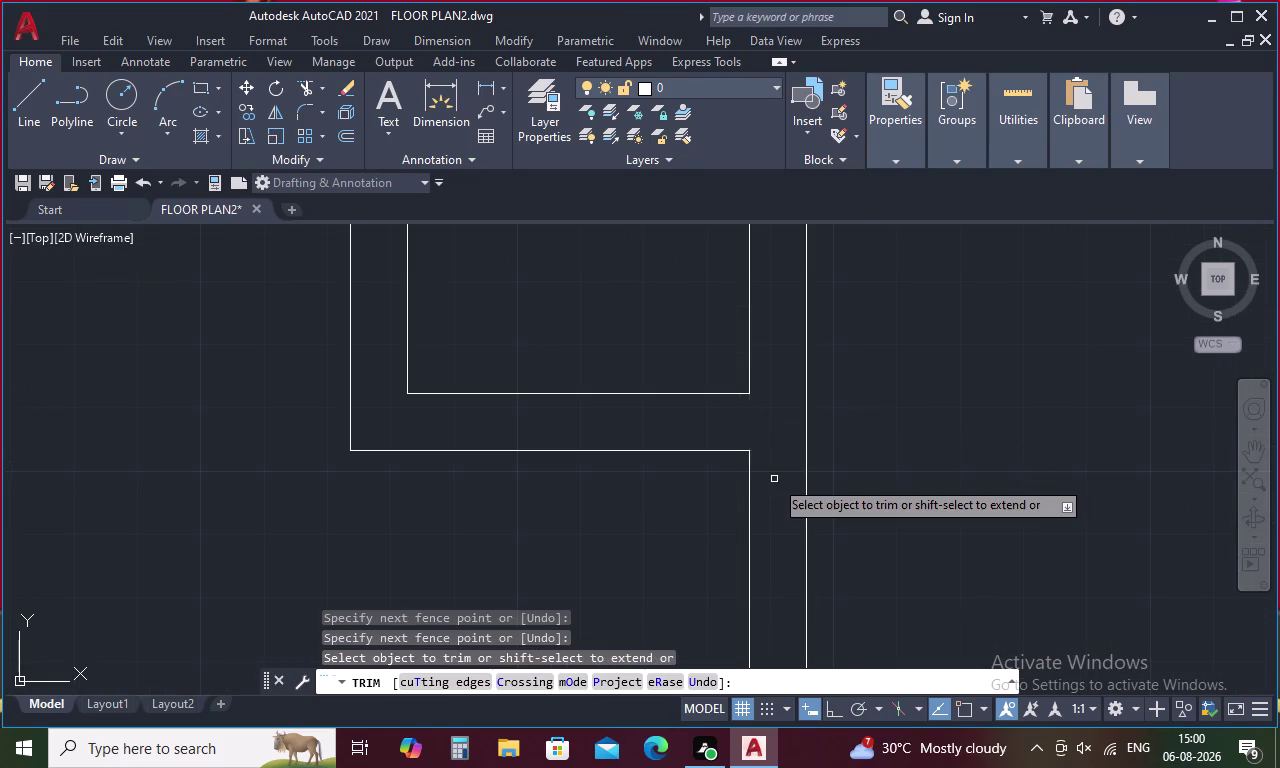
scroll(down, 3)
scroll(down, 3)
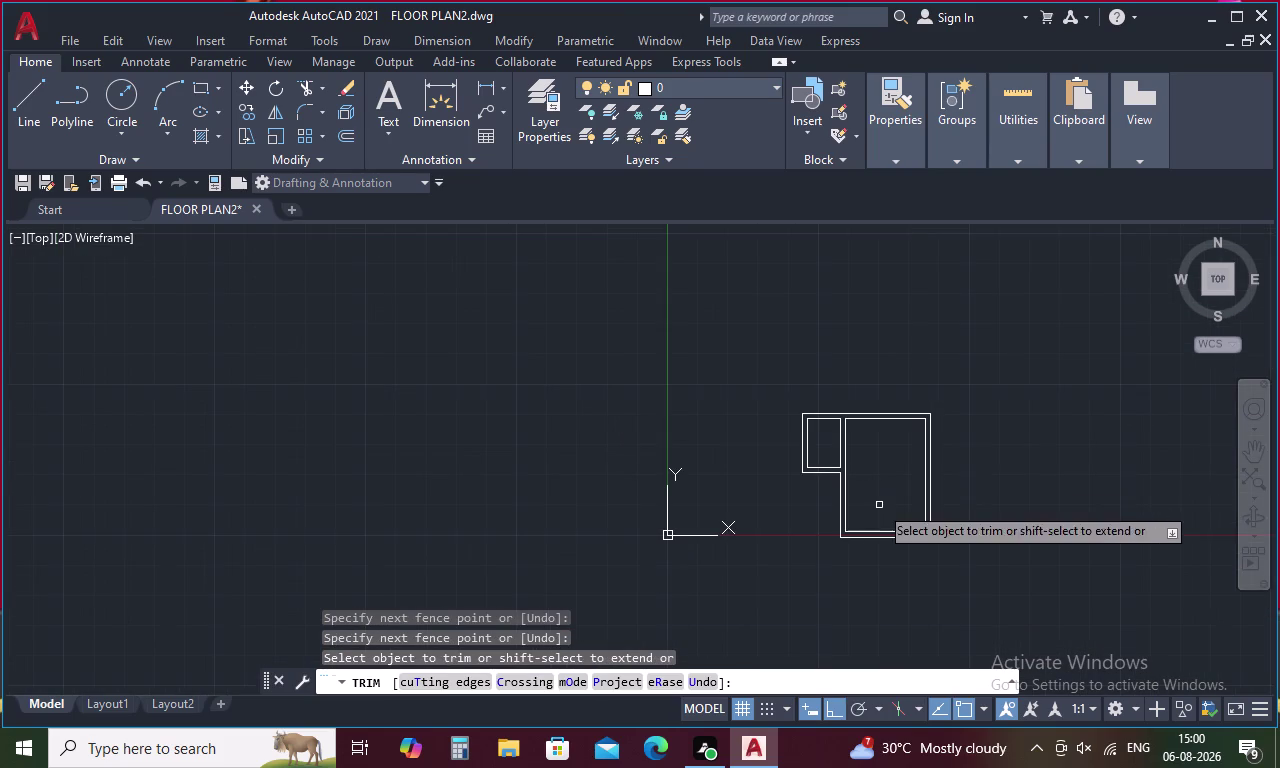
middle_drag(879, 505, 832, 376)
key(Escape)
Copy the room's double-line wall lines to a position above the original rooms.
drag(1008, 332, 726, 280)
right_click(797, 315)
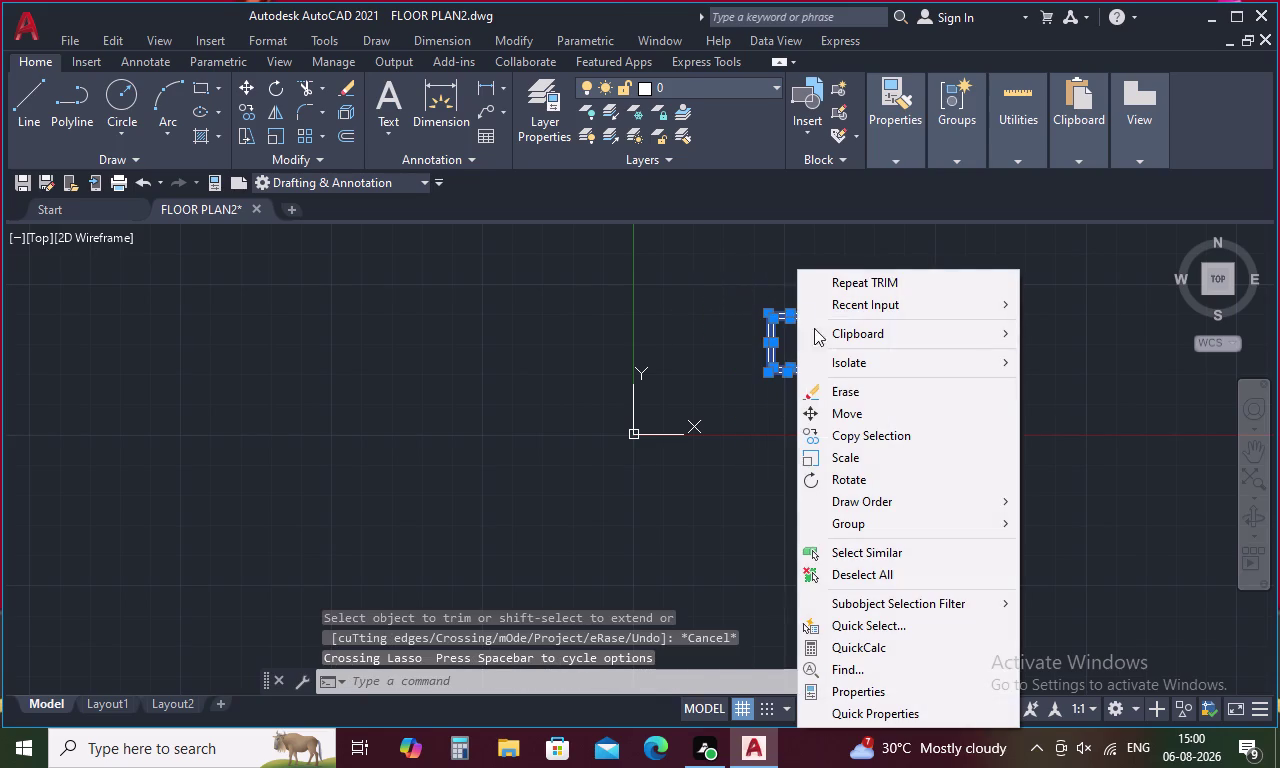
click(874, 438)
scroll(up, 3)
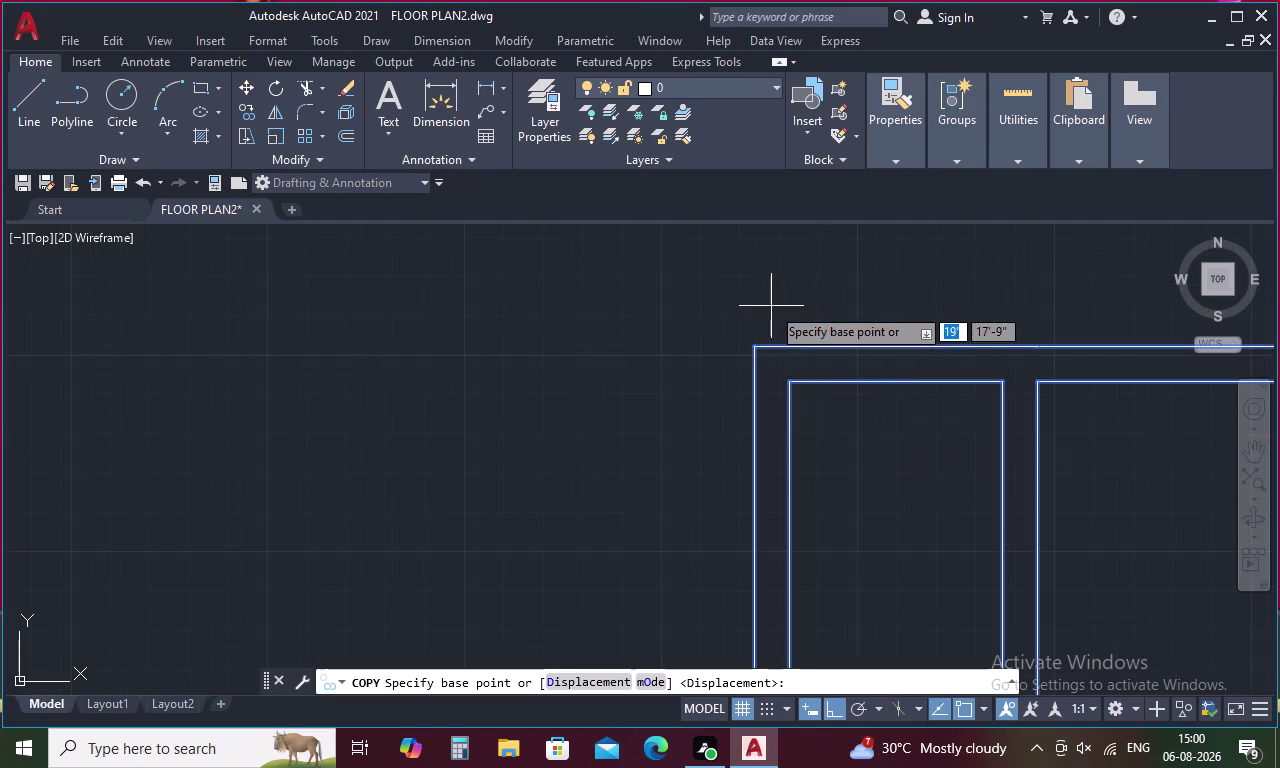
click(752, 349)
scroll(down, 3)
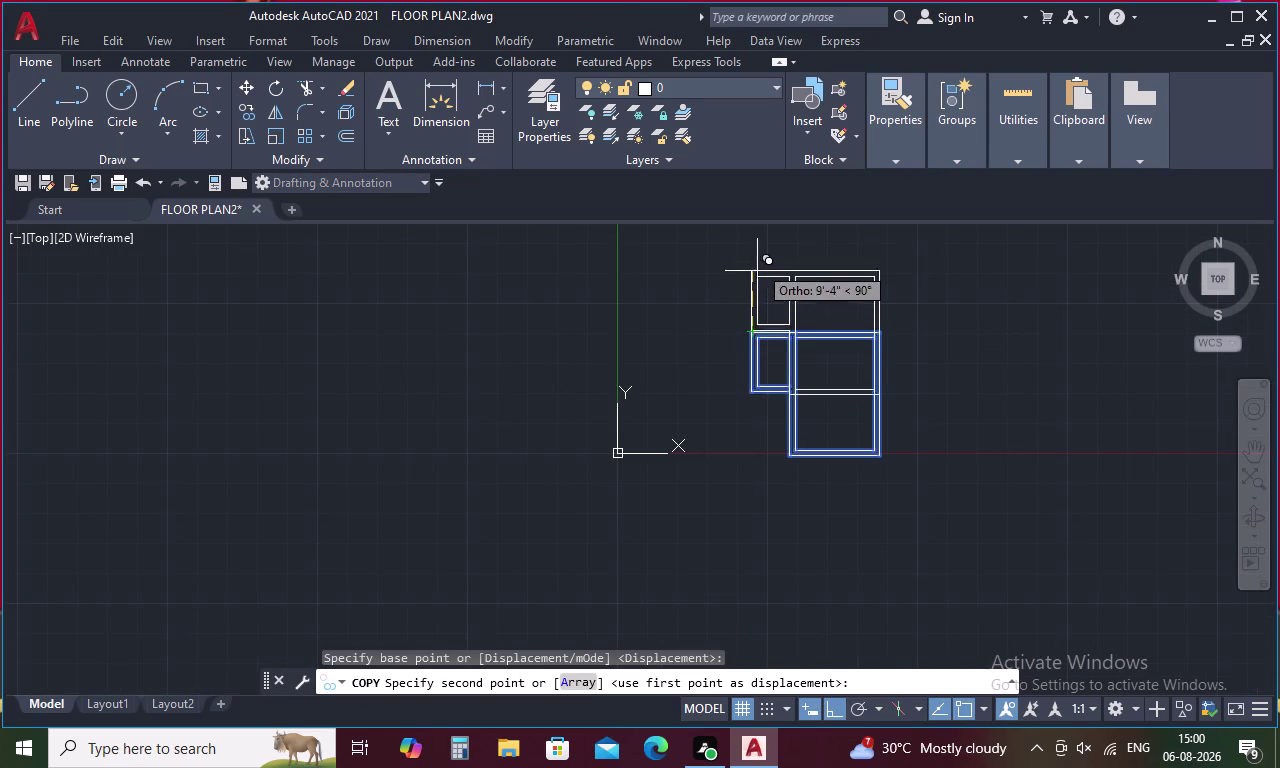
middle_drag(759, 258, 744, 543)
middle_drag(735, 269, 738, 479)
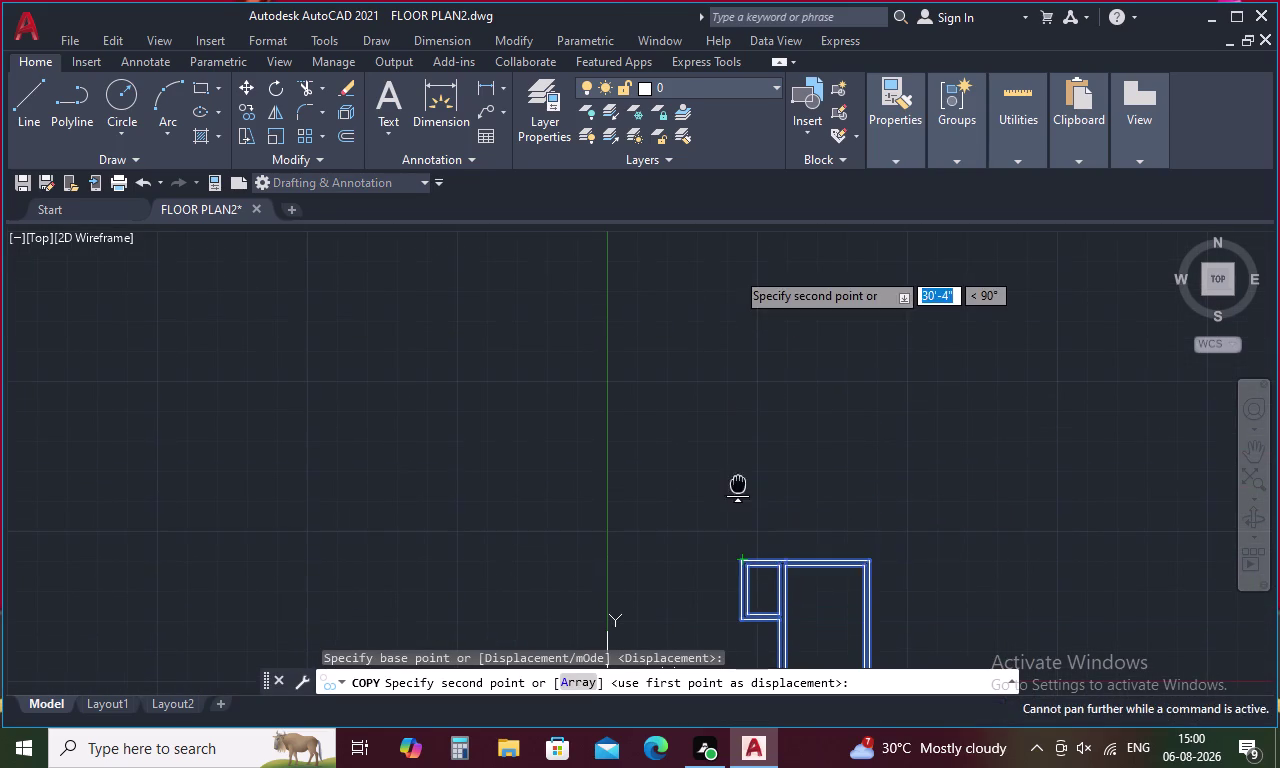
middle_drag(738, 479, 738, 546)
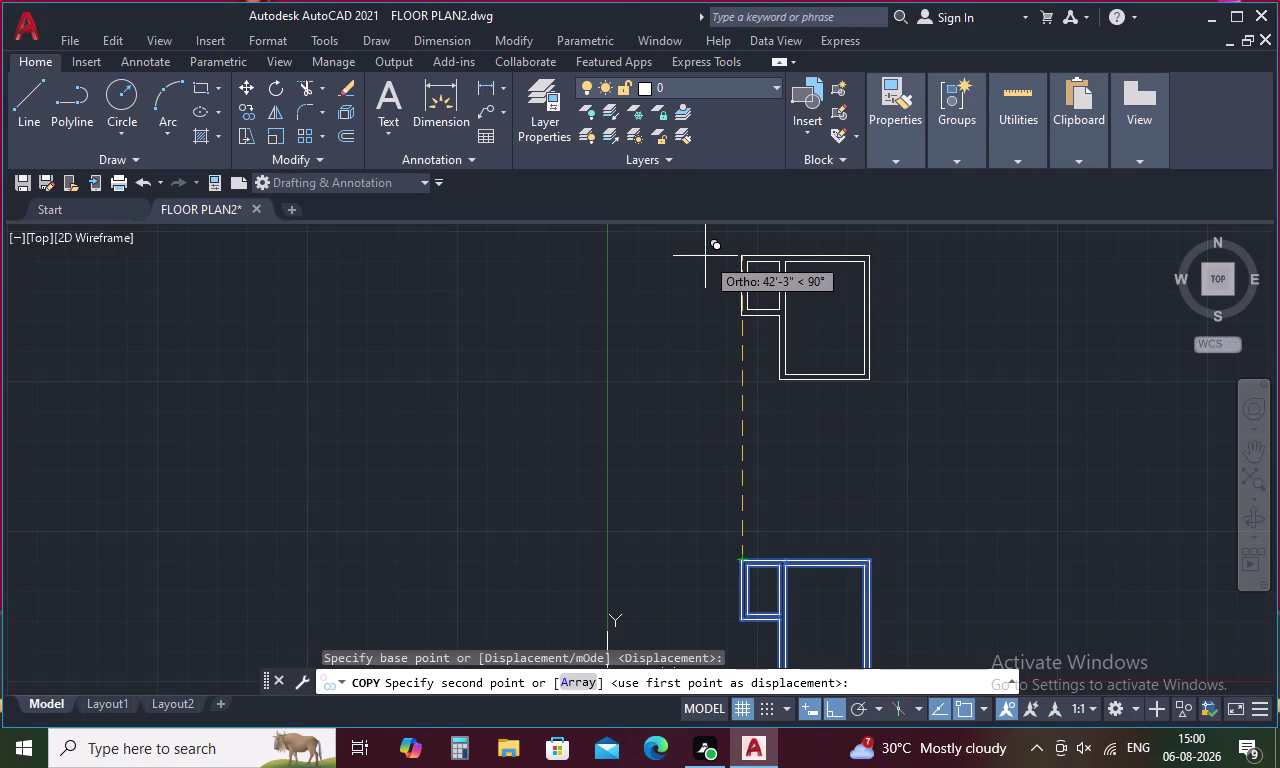
click(706, 249)
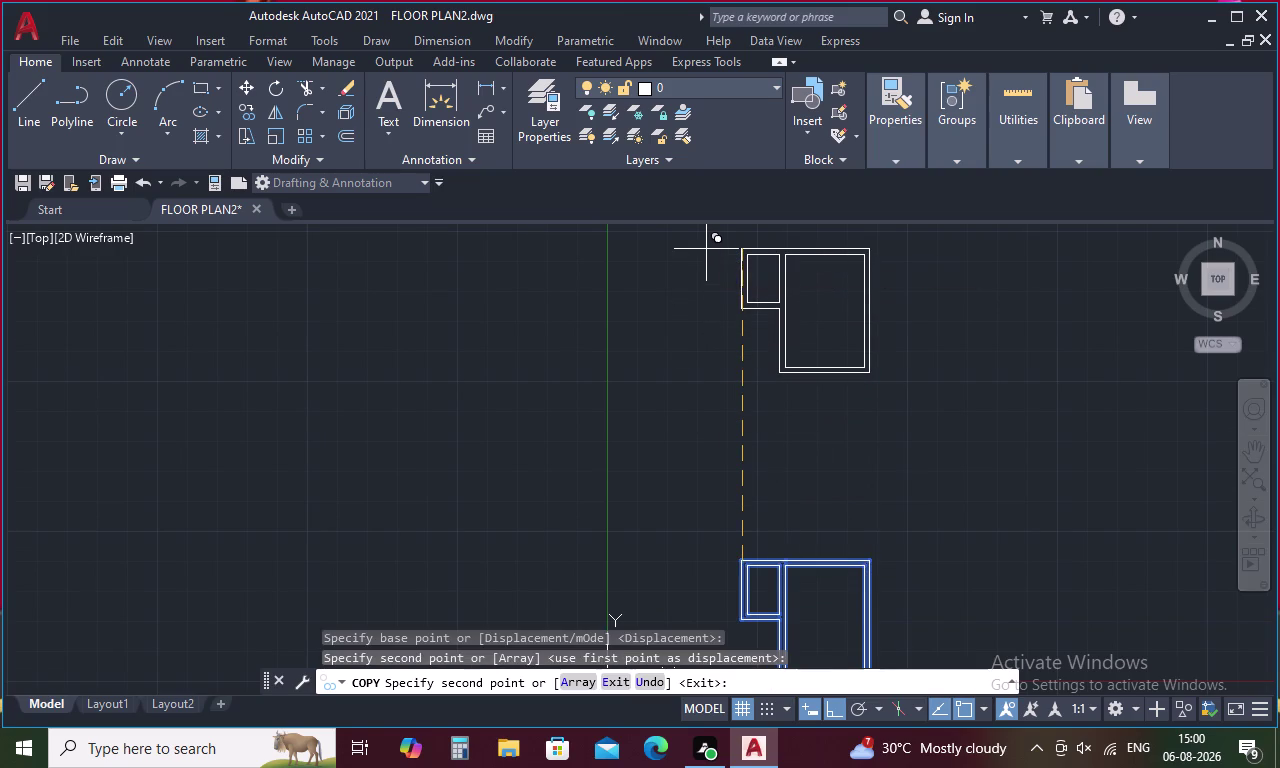
key(Escape)
Window-select and delete the 15 extra objects, then pan back to the room plan.
middle_drag(876, 518, 853, 276)
drag(870, 292, 895, 476)
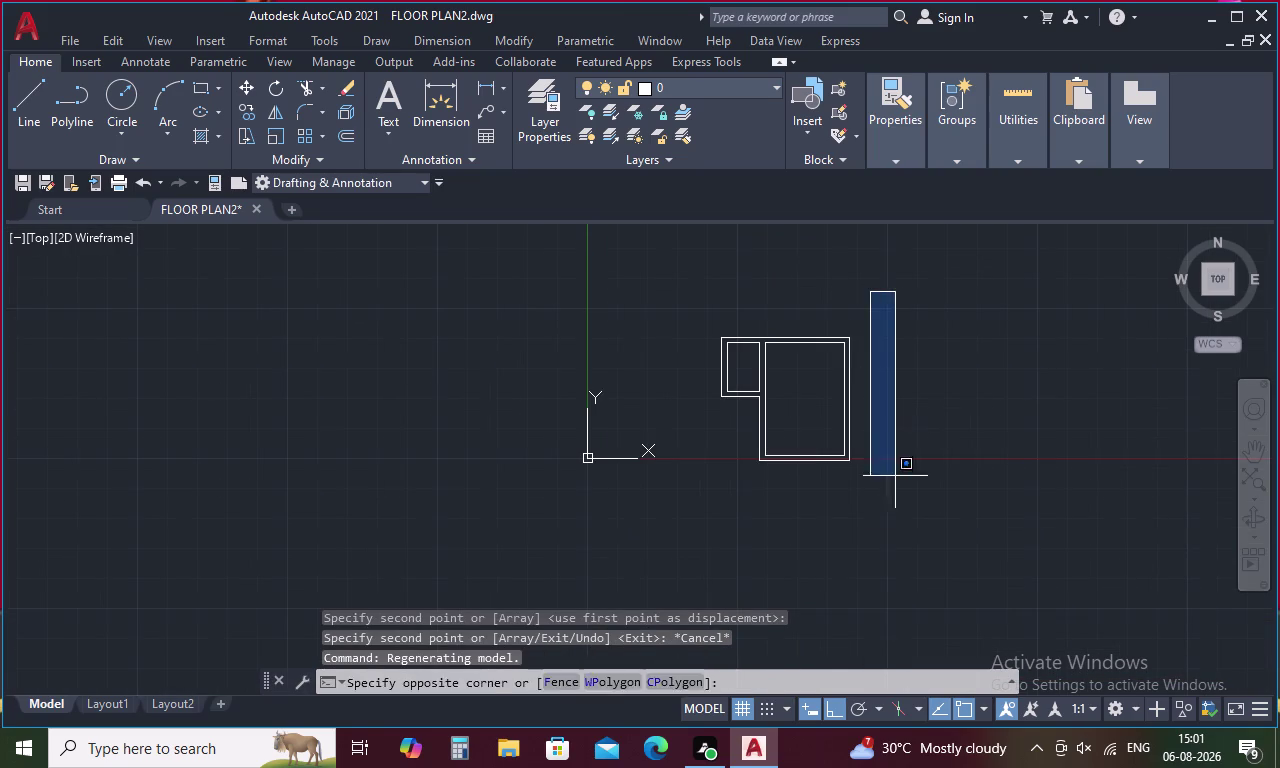
drag(895, 476, 684, 268)
key(Delete)
middle_drag(693, 321, 700, 442)
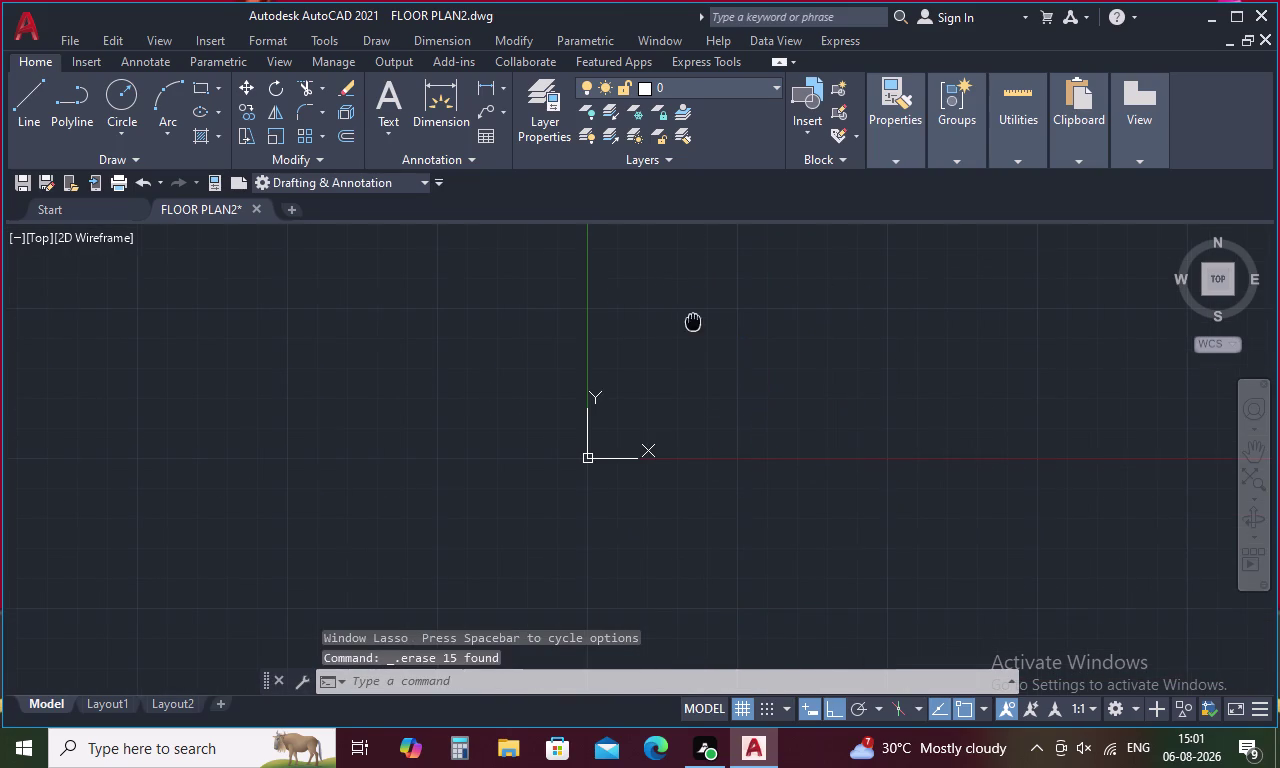
middle_drag(700, 442, 744, 767)
middle_drag(758, 605, 743, 444)
scroll(down, 3)
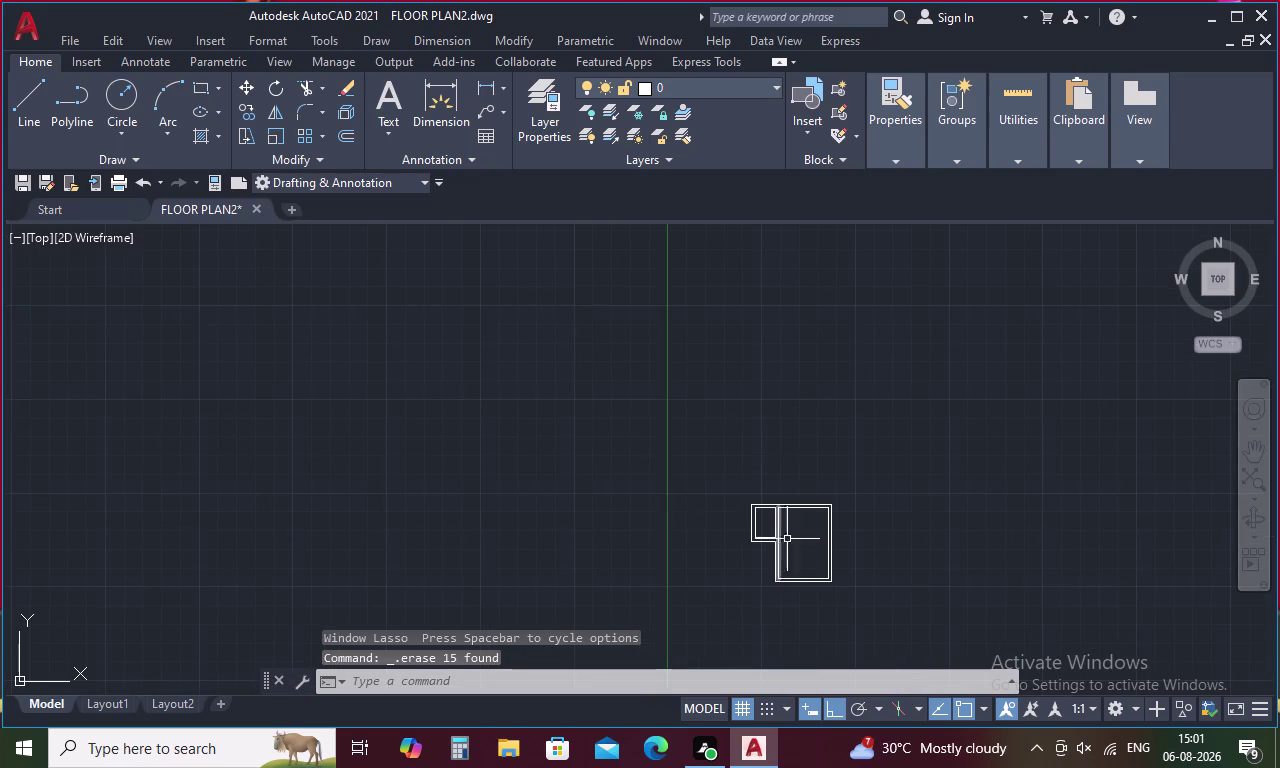
middle_drag(792, 563, 758, 431)
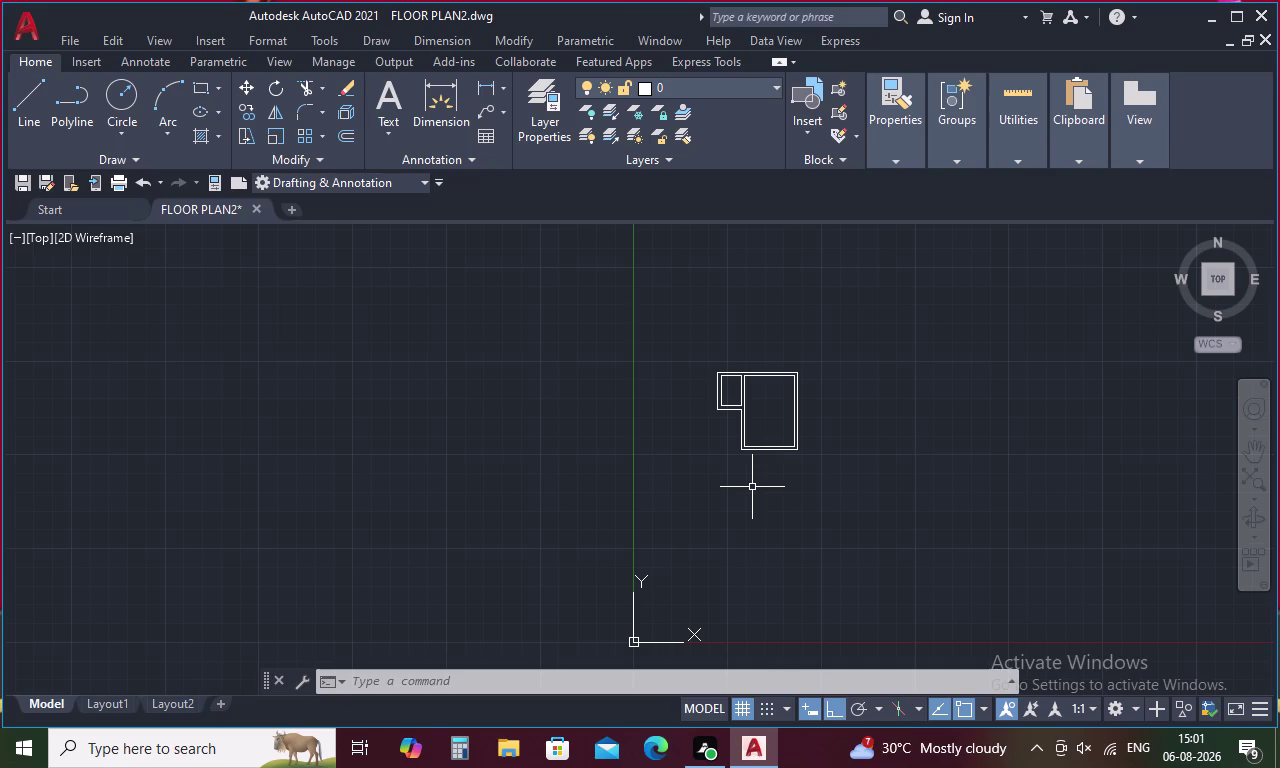
Offset the vertical wall line 6' to the left for the new room.
key(o)
key(Return)
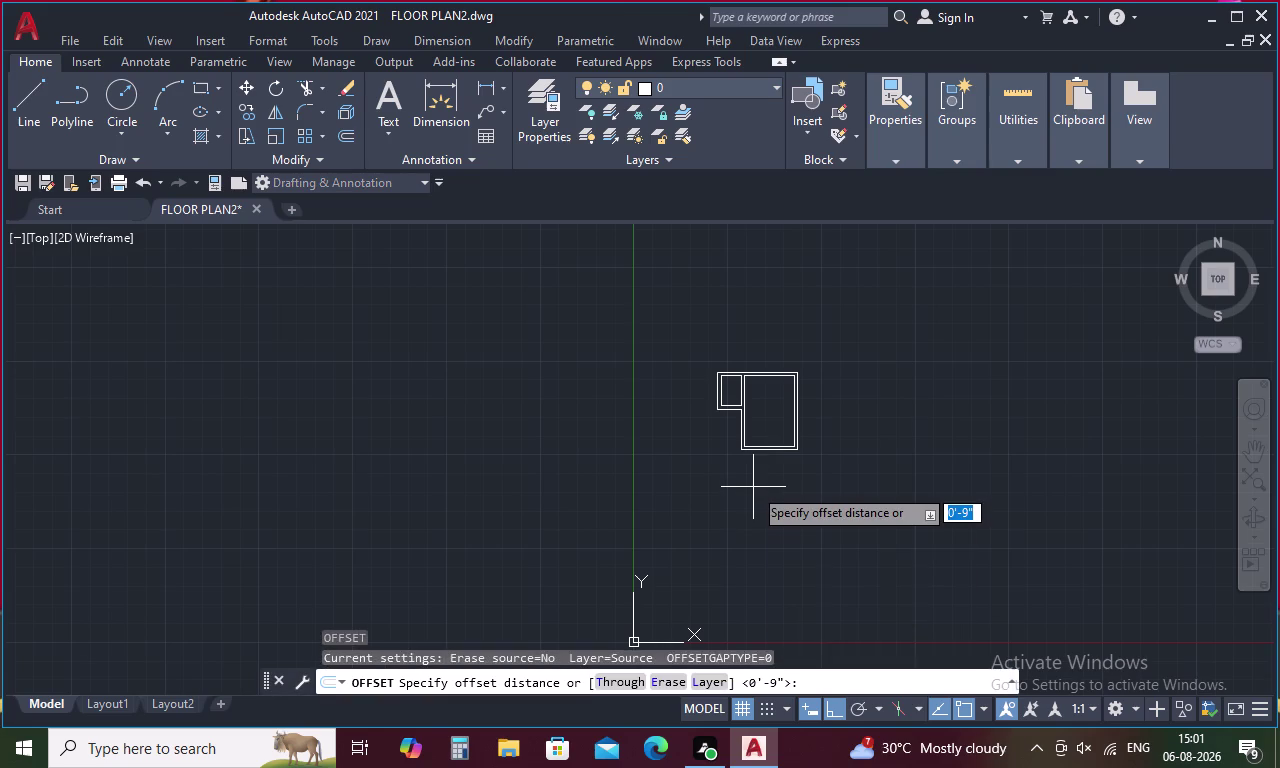
scroll(up, 3)
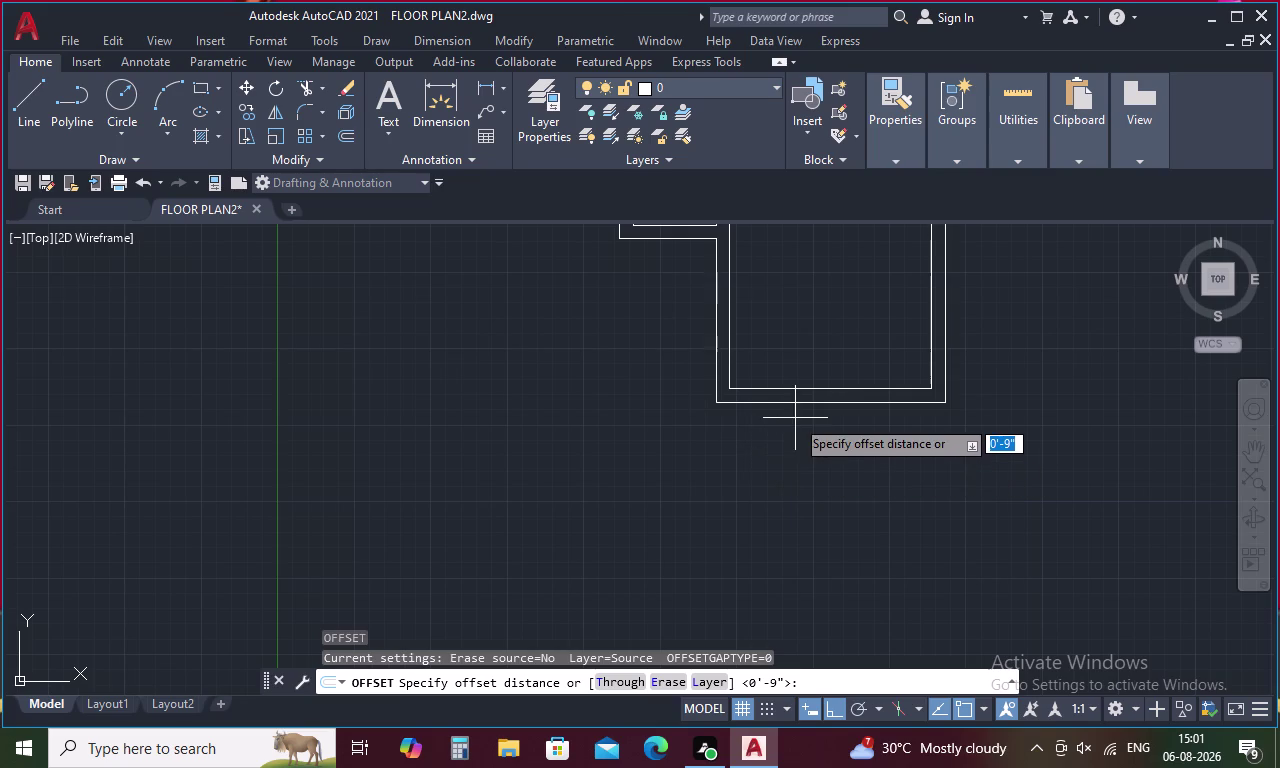
key(6)
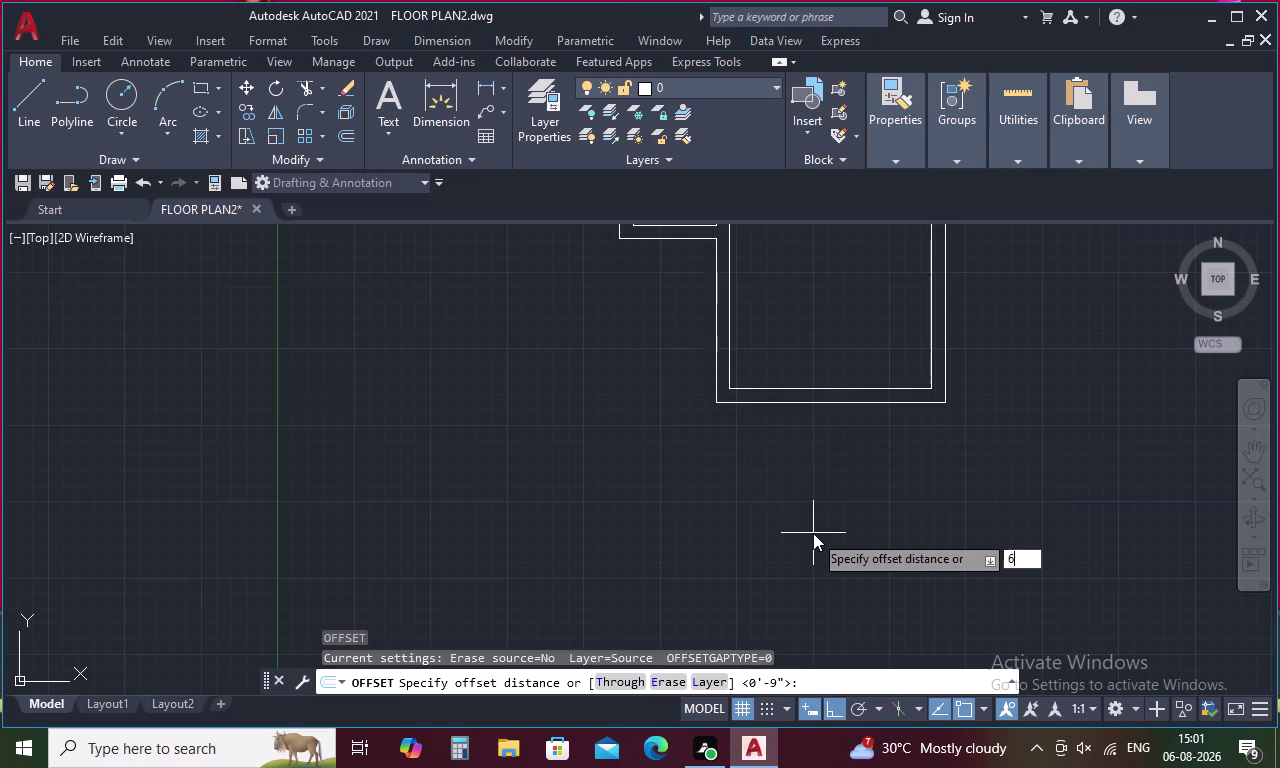
key(apostrophe)
key(Return)
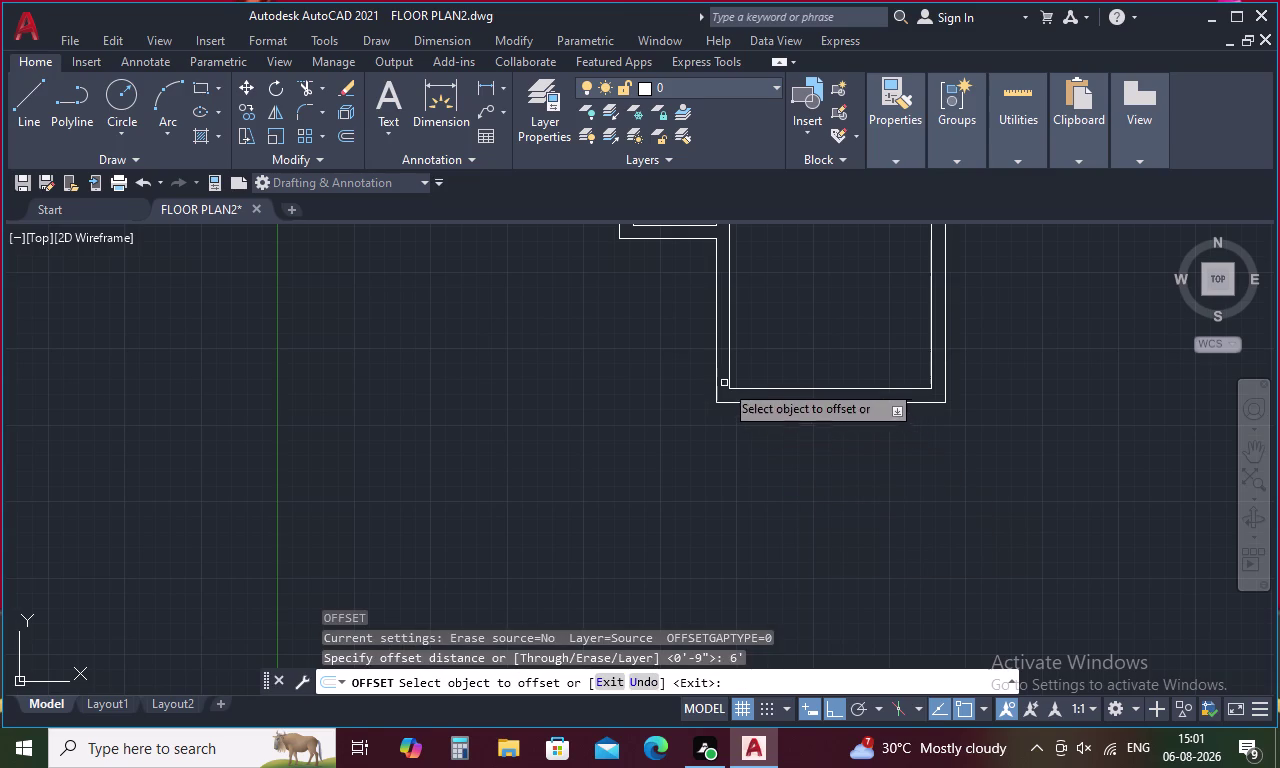
click(718, 347)
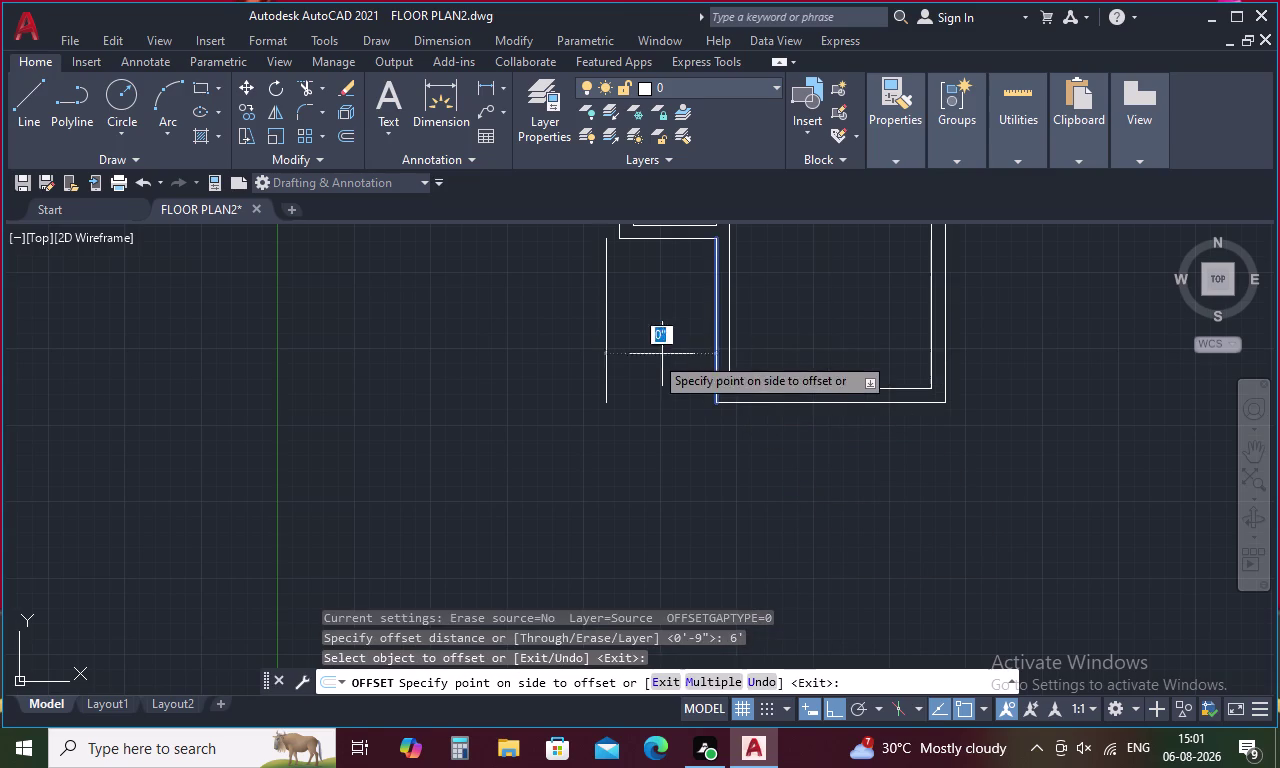
click(628, 359)
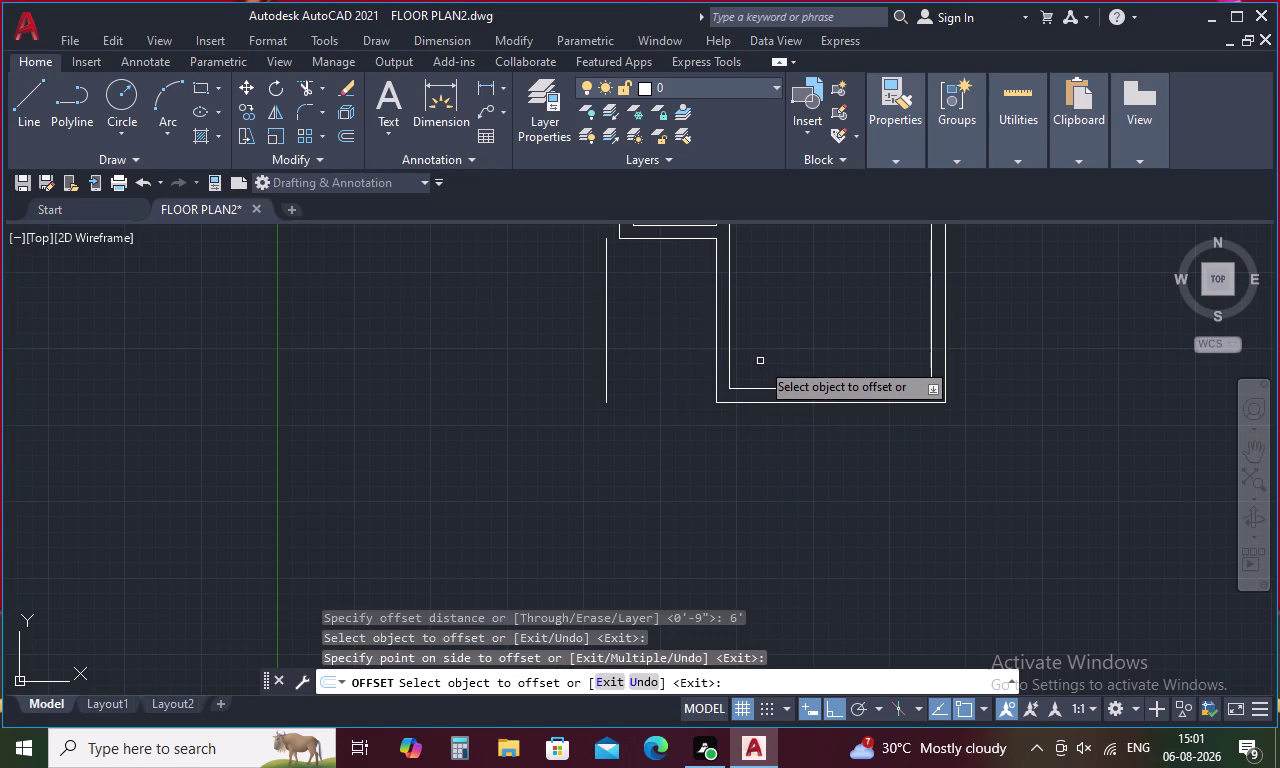
key(space)
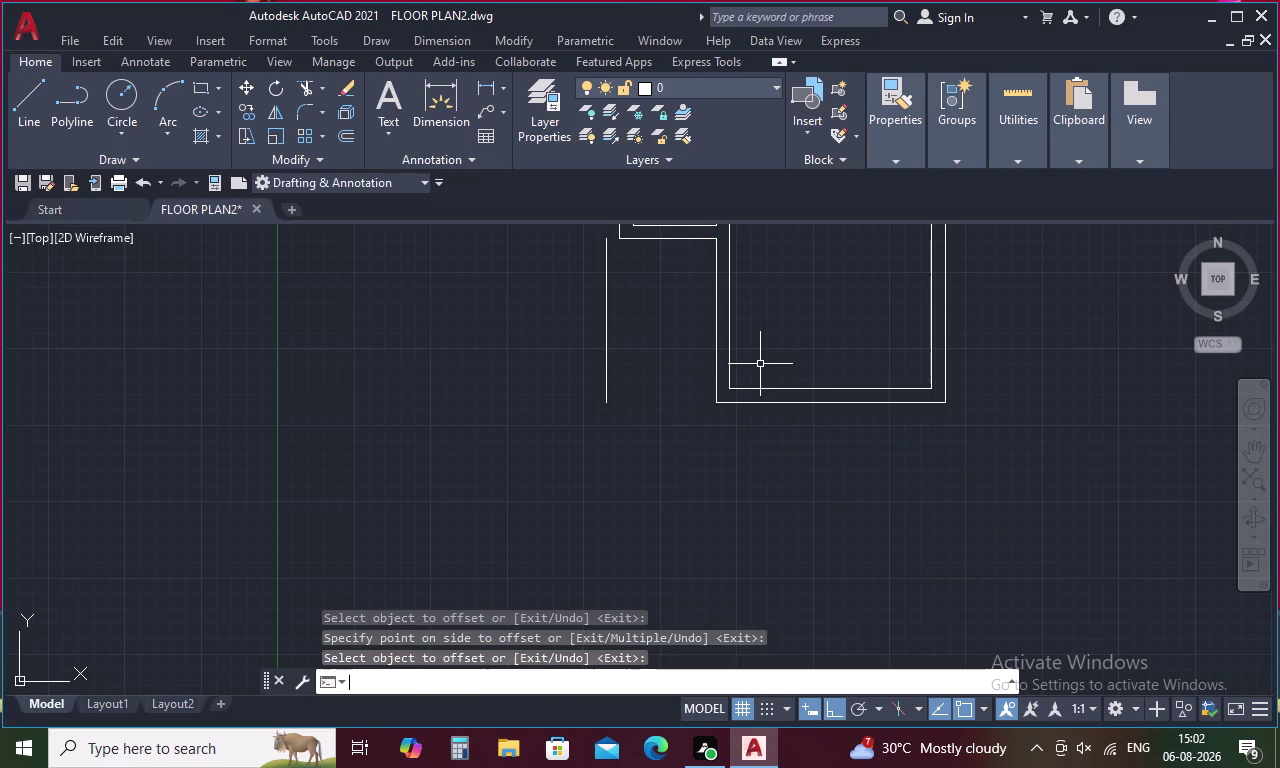
Draw a bottom line from the wall's bottom corner across to the new left wall line.
key(l)
key(space)
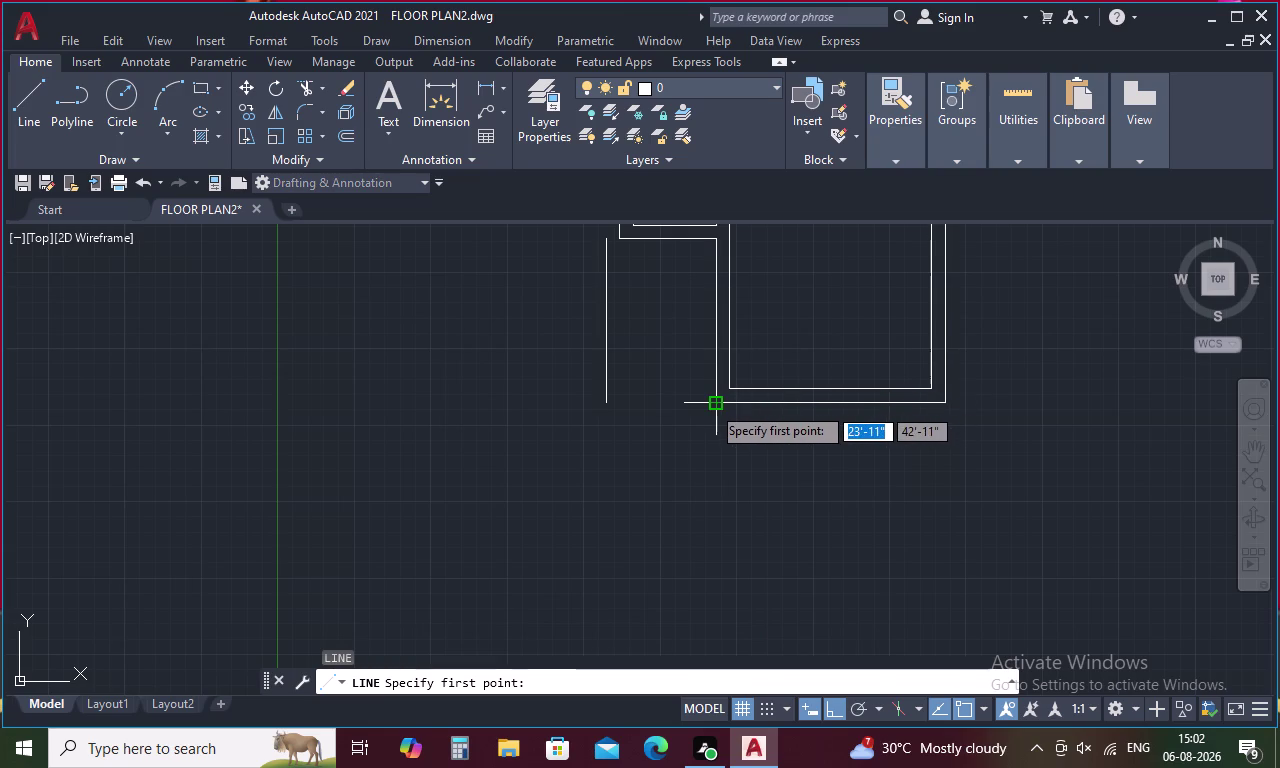
click(711, 405)
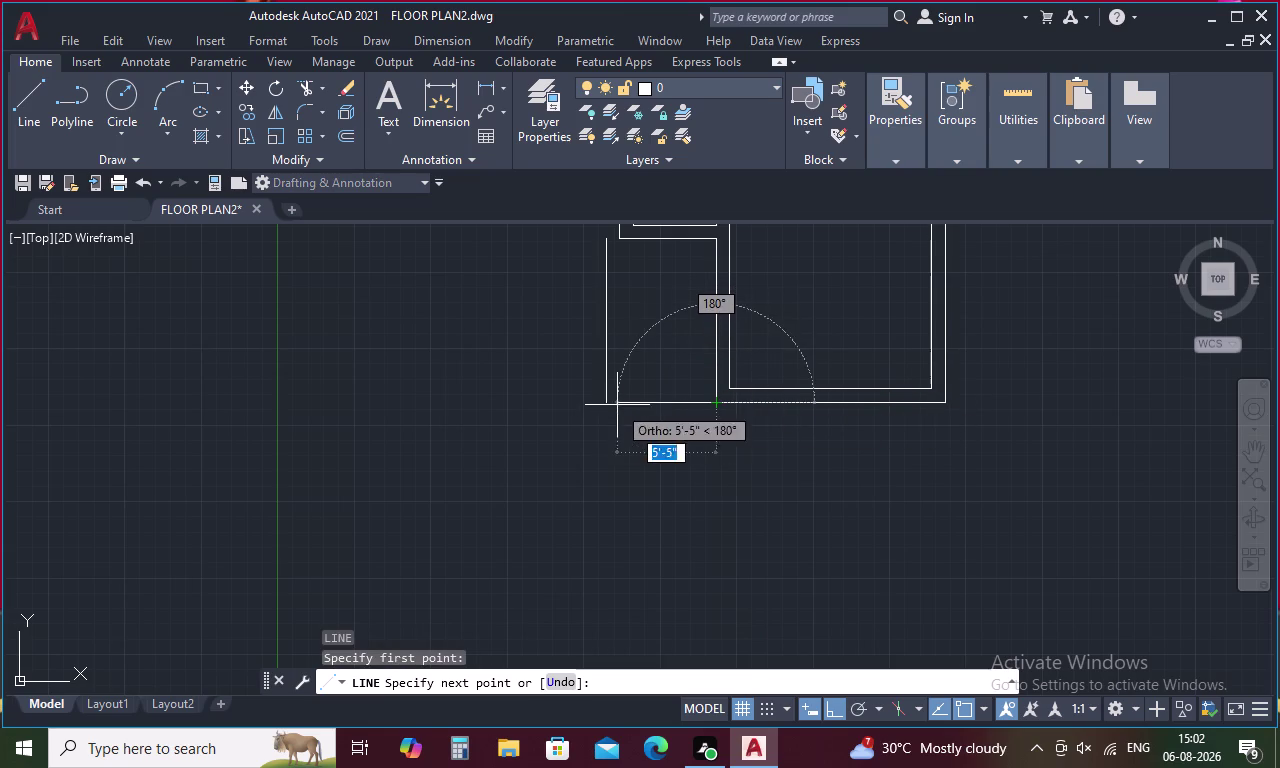
click(606, 402)
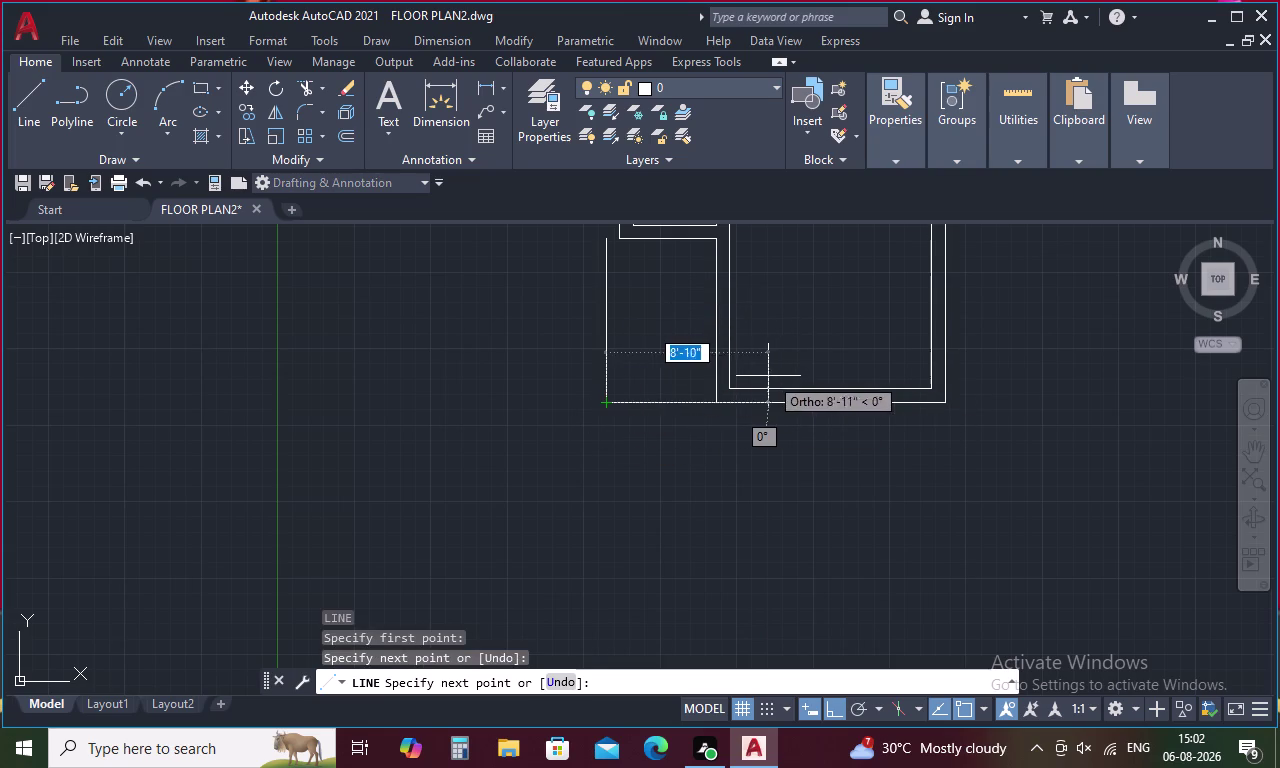
key(Escape)
Offset the bottom line and the new side wall line 9" inward to double them.
scroll(up, 3)
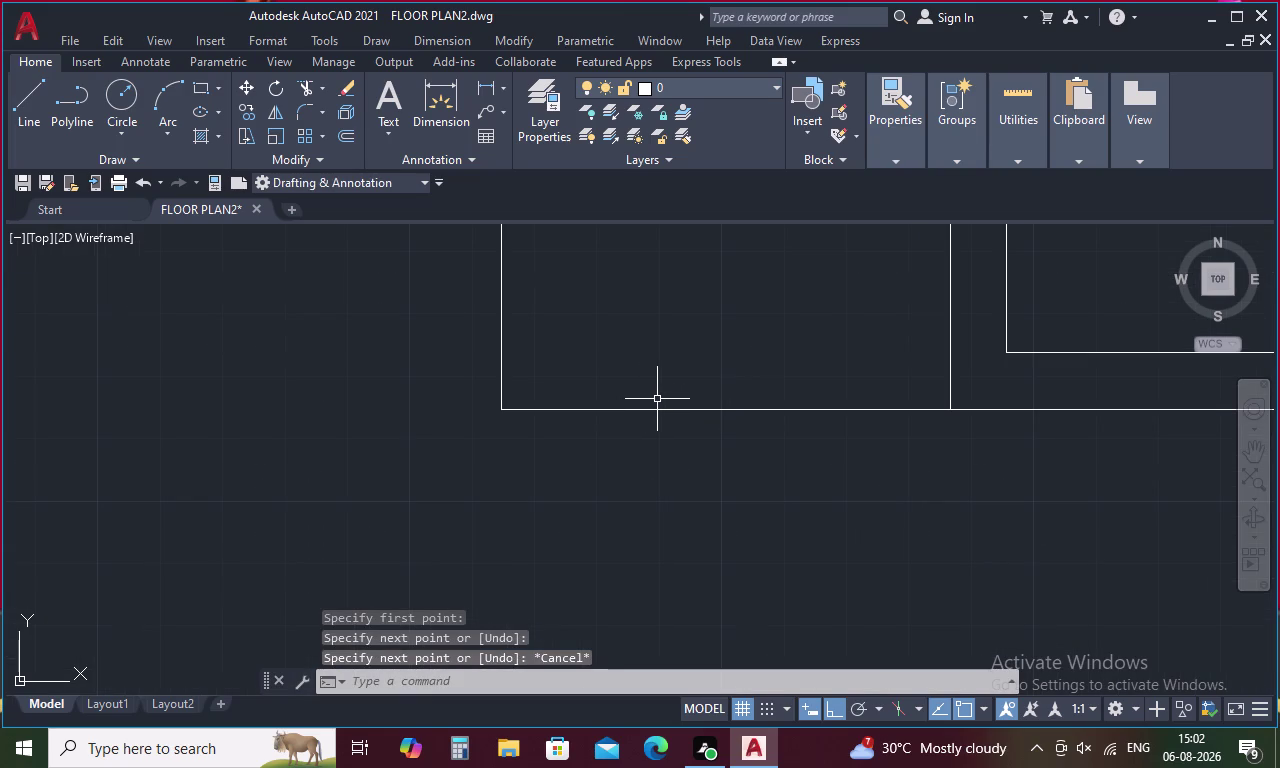
text(o)
key(space)
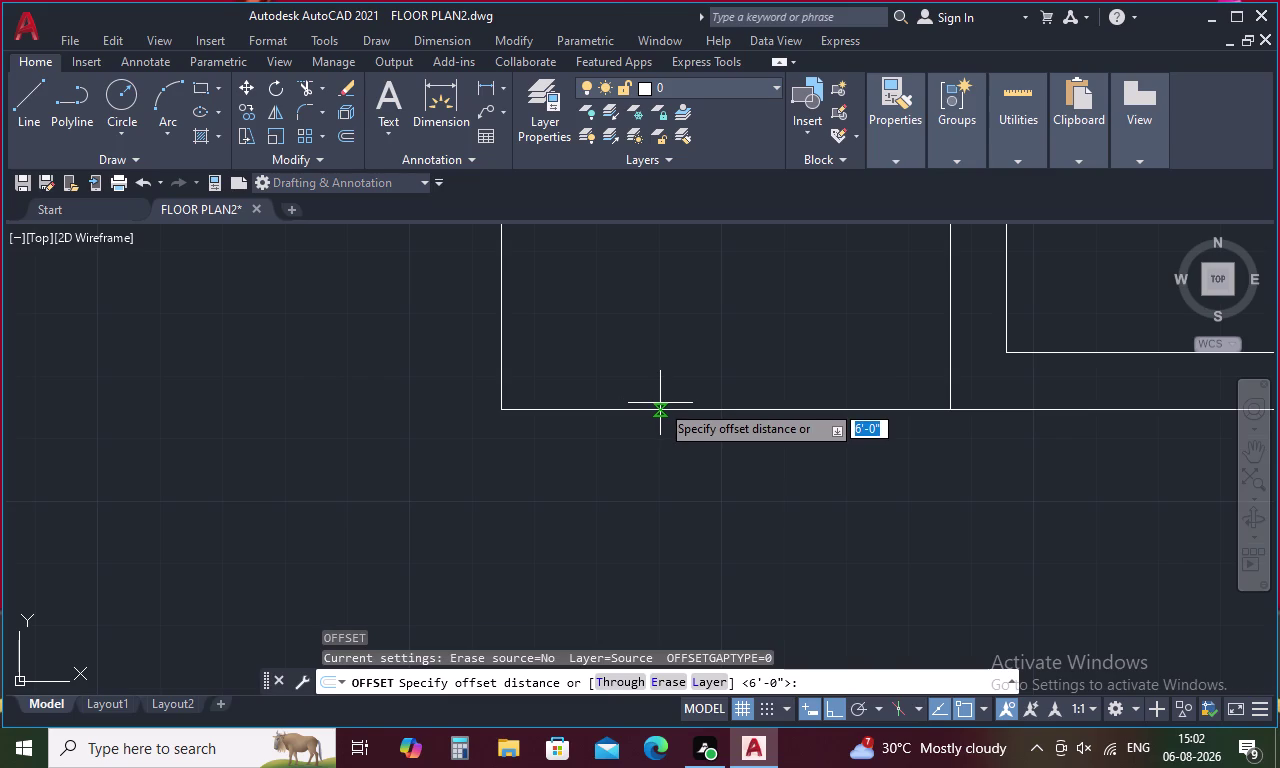
key(9)
key(space)
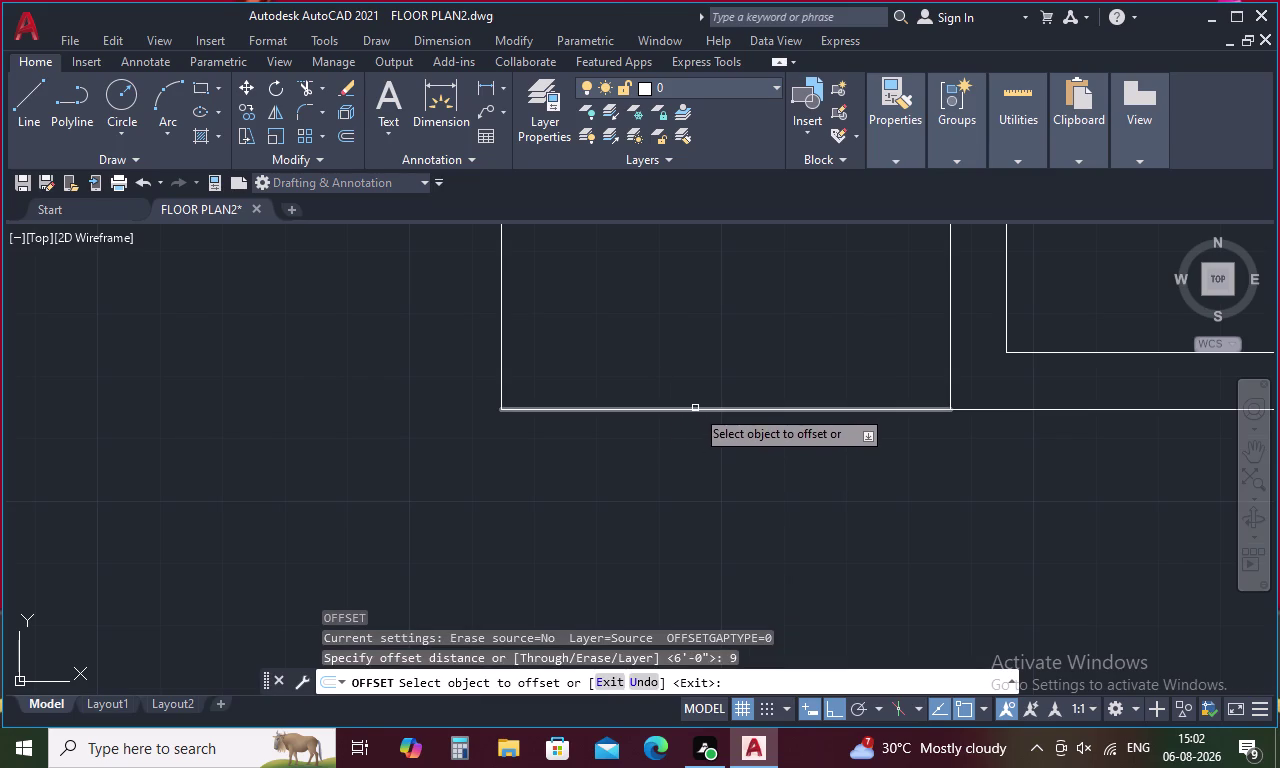
click(695, 408)
click(695, 376)
middle_drag(696, 378, 744, 558)
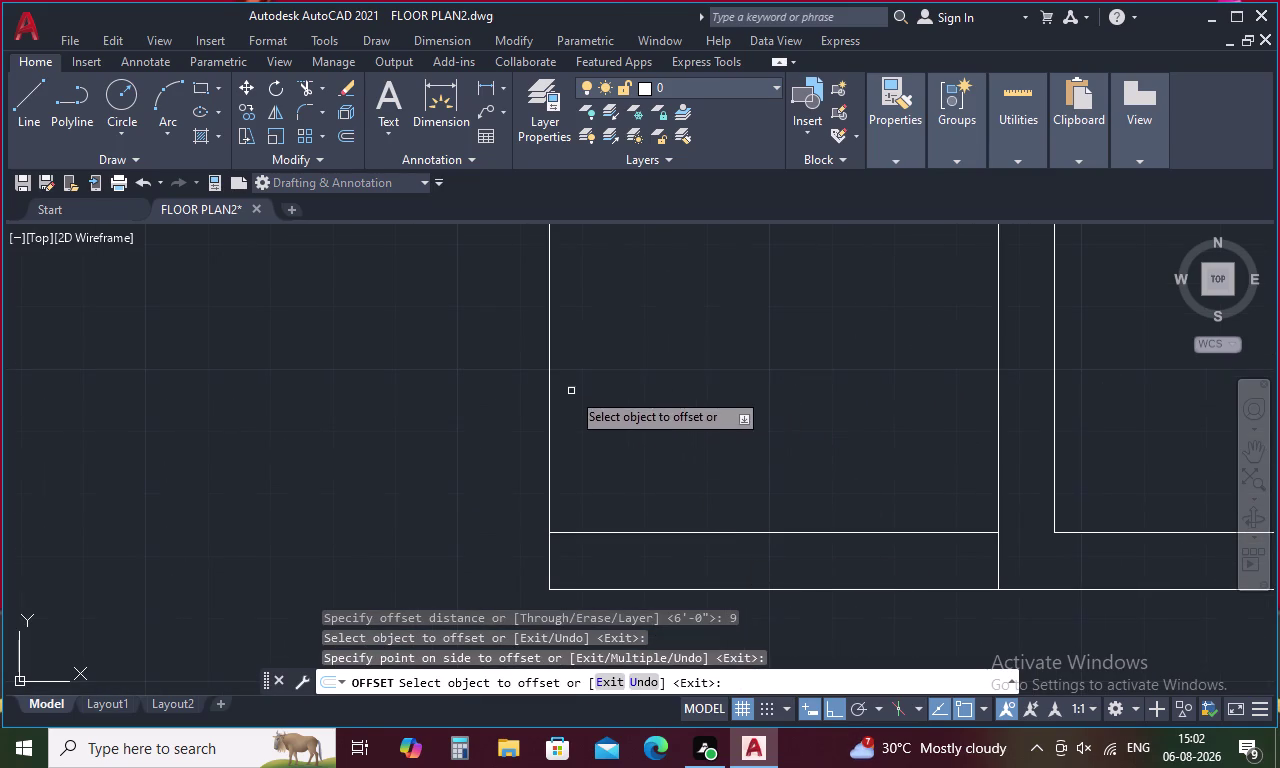
click(549, 369)
click(505, 372)
middle_drag(613, 357, 635, 492)
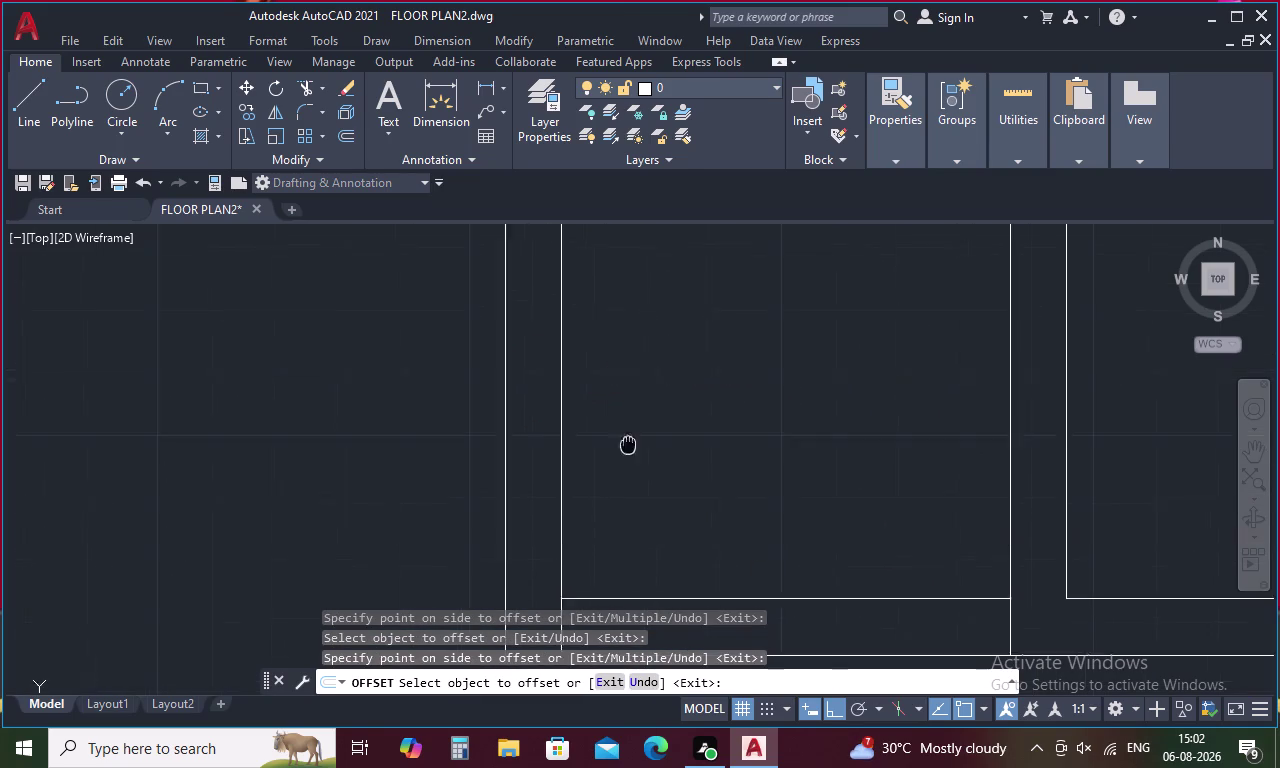
middle_drag(635, 492, 638, 510)
scroll(down, 3)
key(Escape)
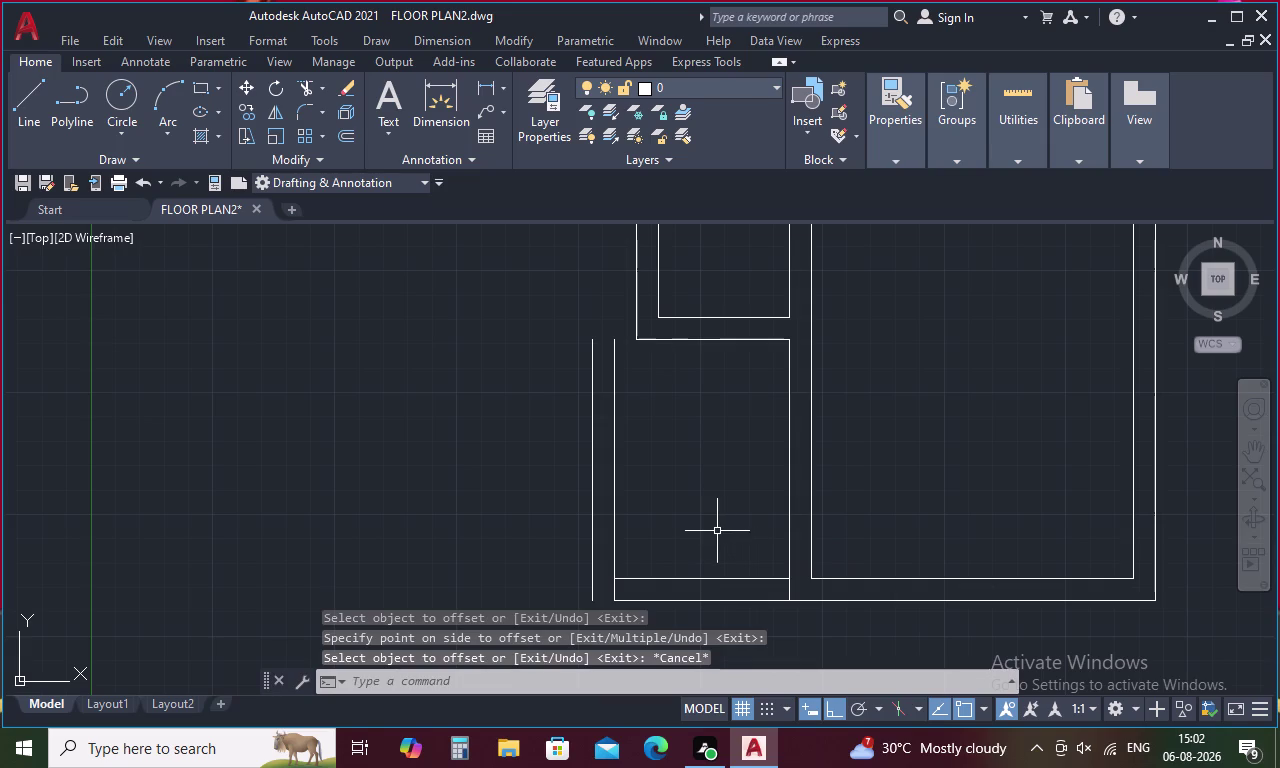
Offset the inner bottom wall line 5' upward into the left room.
text(o)
key(space)
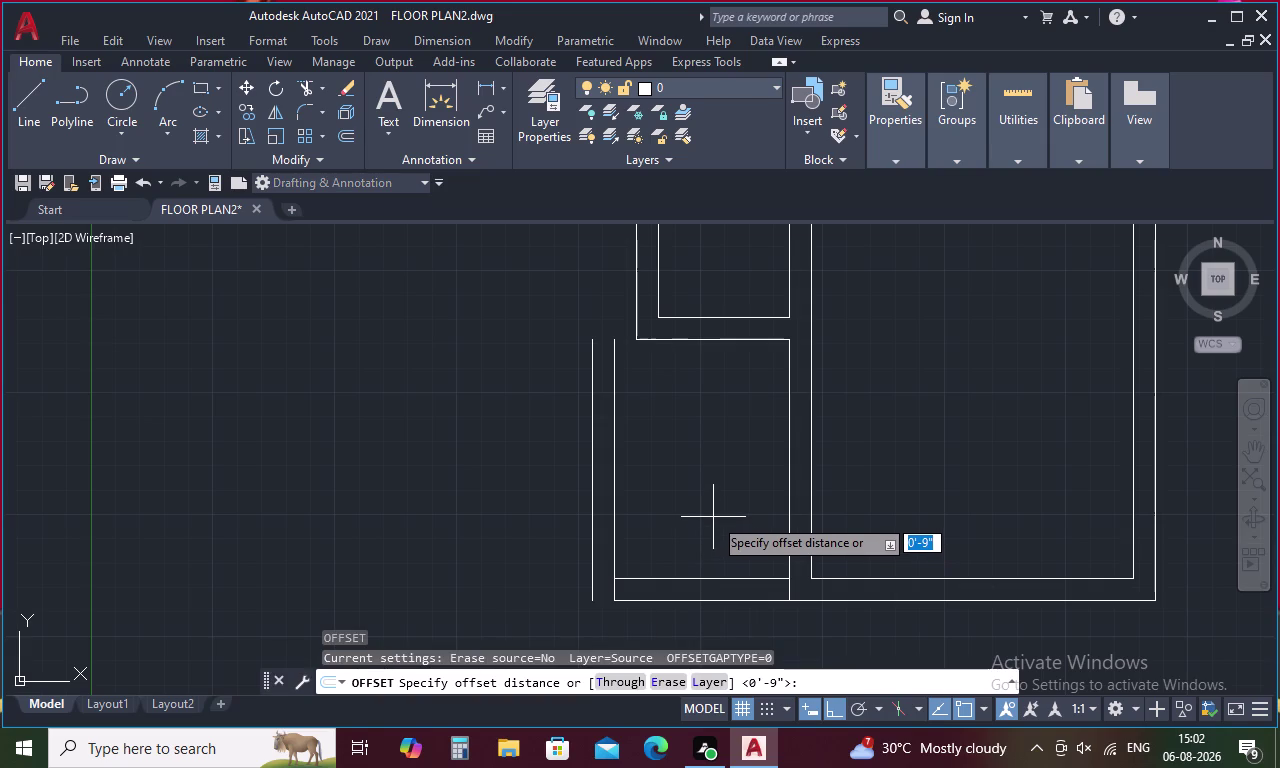
key(5)
key(apostrophe)
key(space)
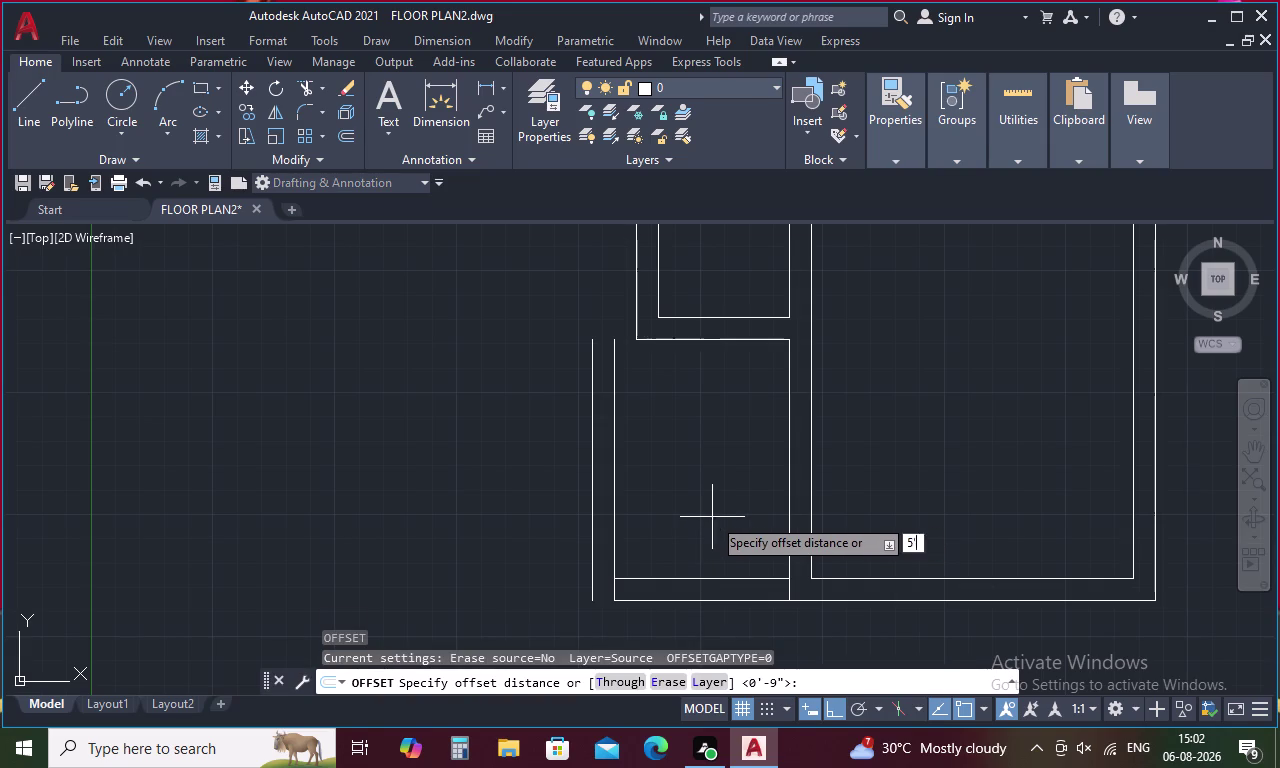
click(731, 579)
click(726, 510)
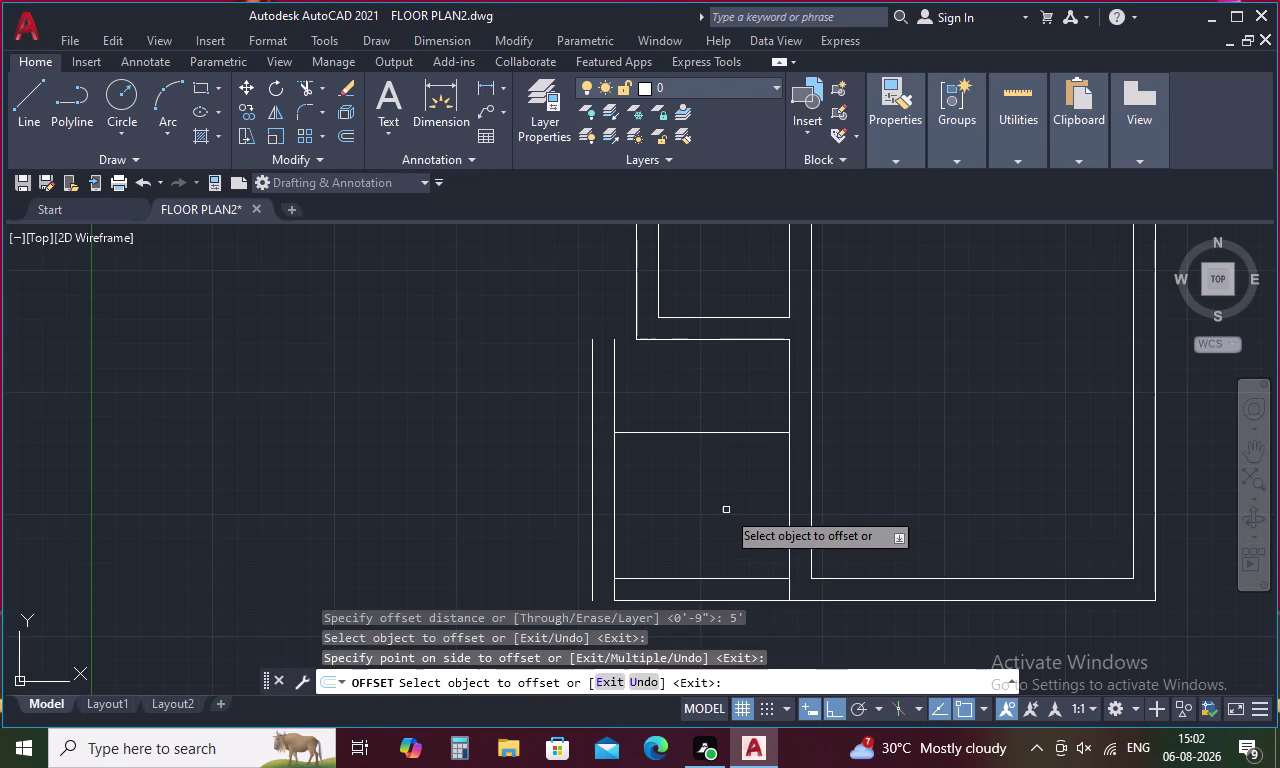
key(space)
Add a 9" parallel copy above the horizontal cross wall line.
key(space)
text(9)
key(space)
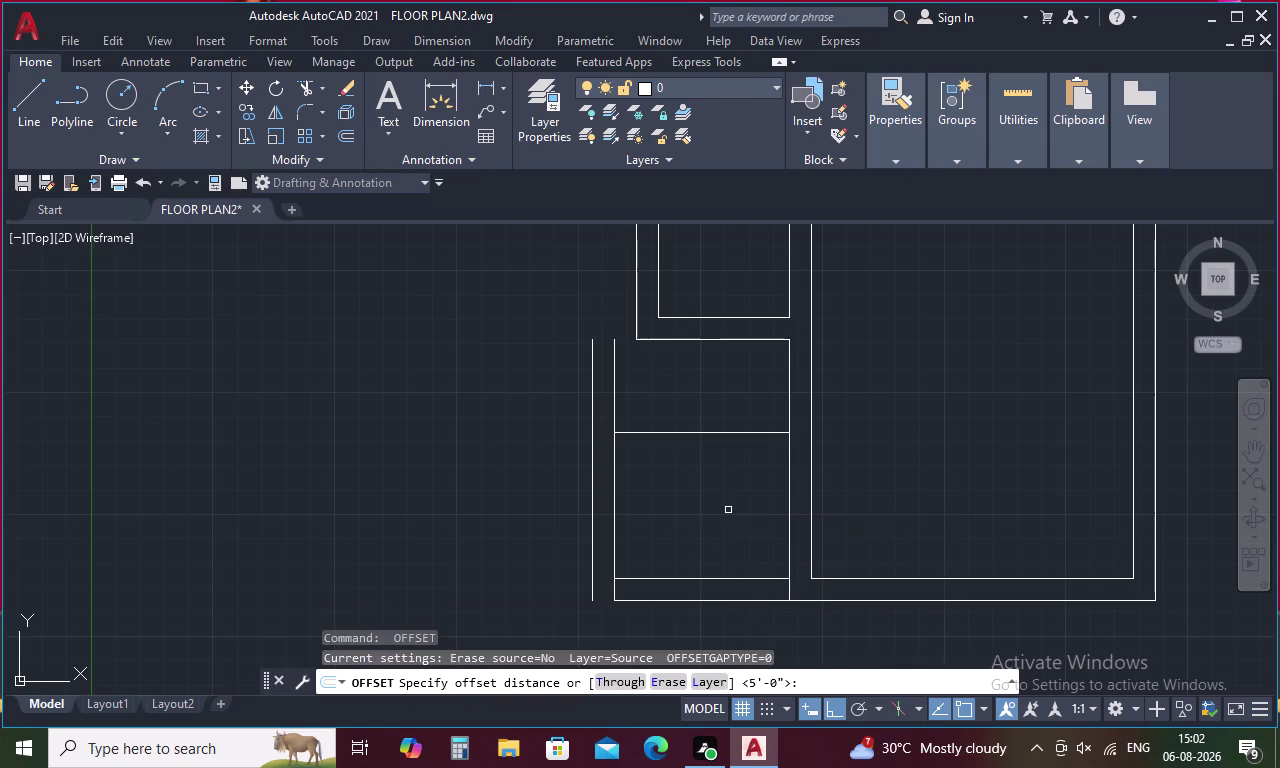
click(754, 433)
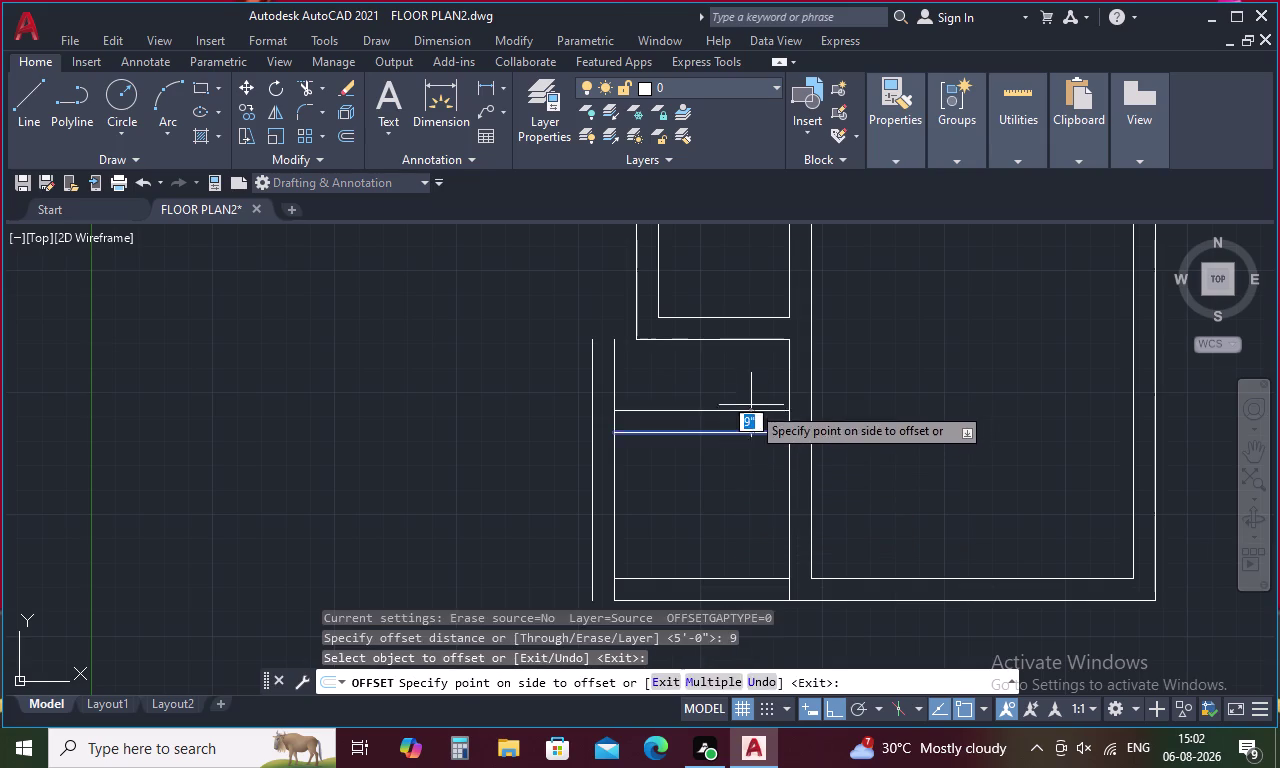
click(751, 394)
key(Escape)
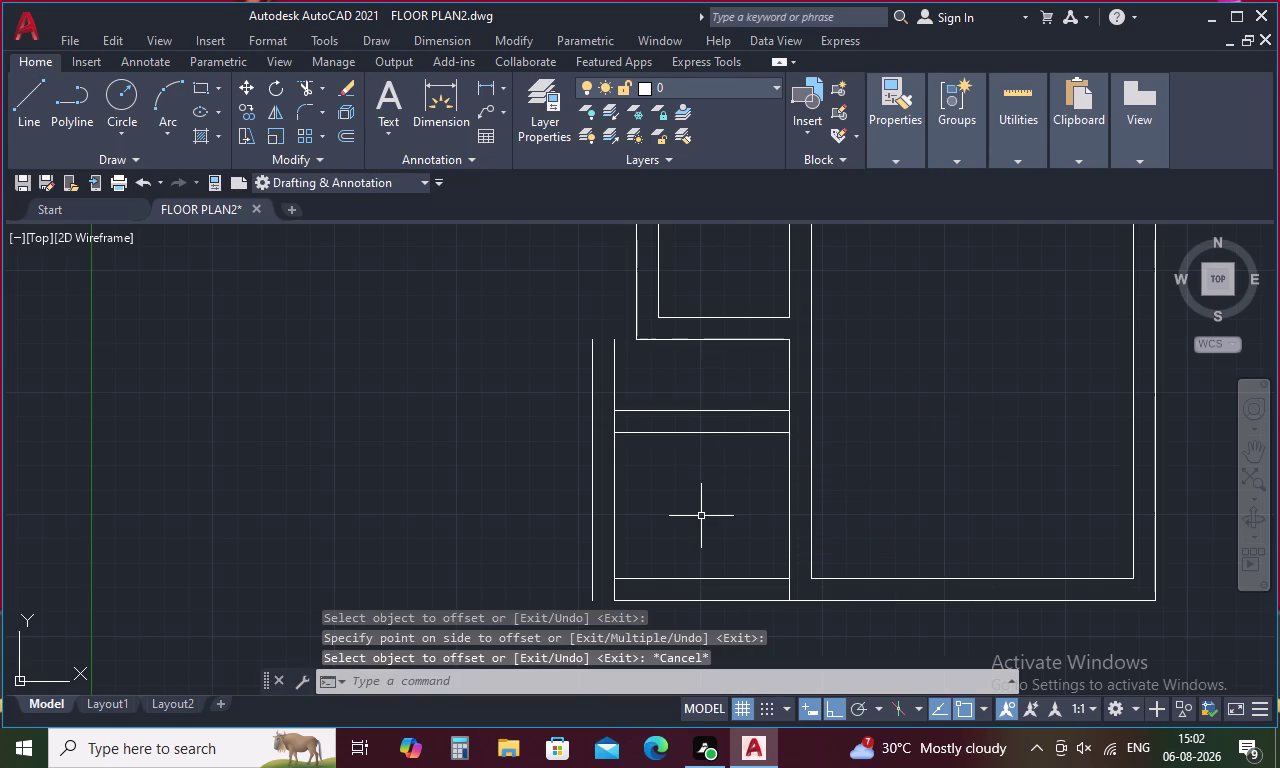
Check the 5' and 6' wall-corner distances with DIST, then pick a first line to fillet.
key(d)
text(i)
key(space)
click(788, 431)
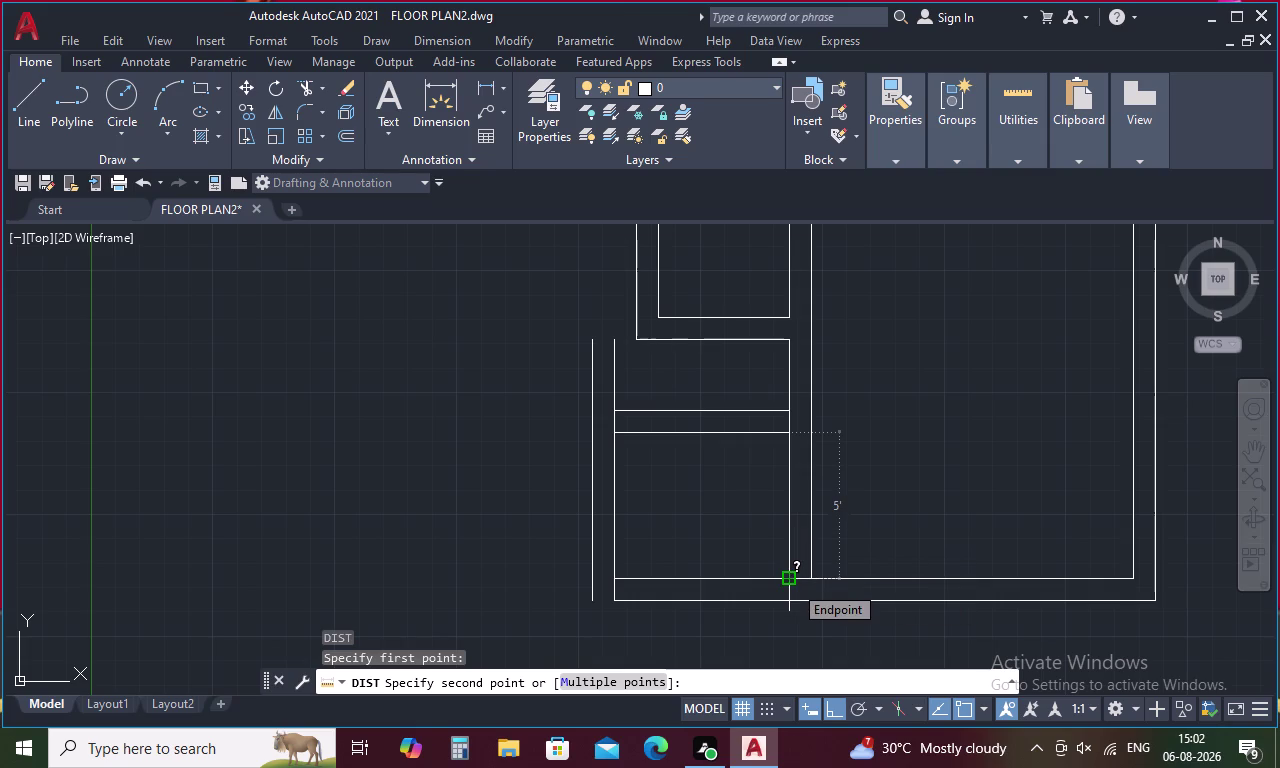
scroll(up, 3)
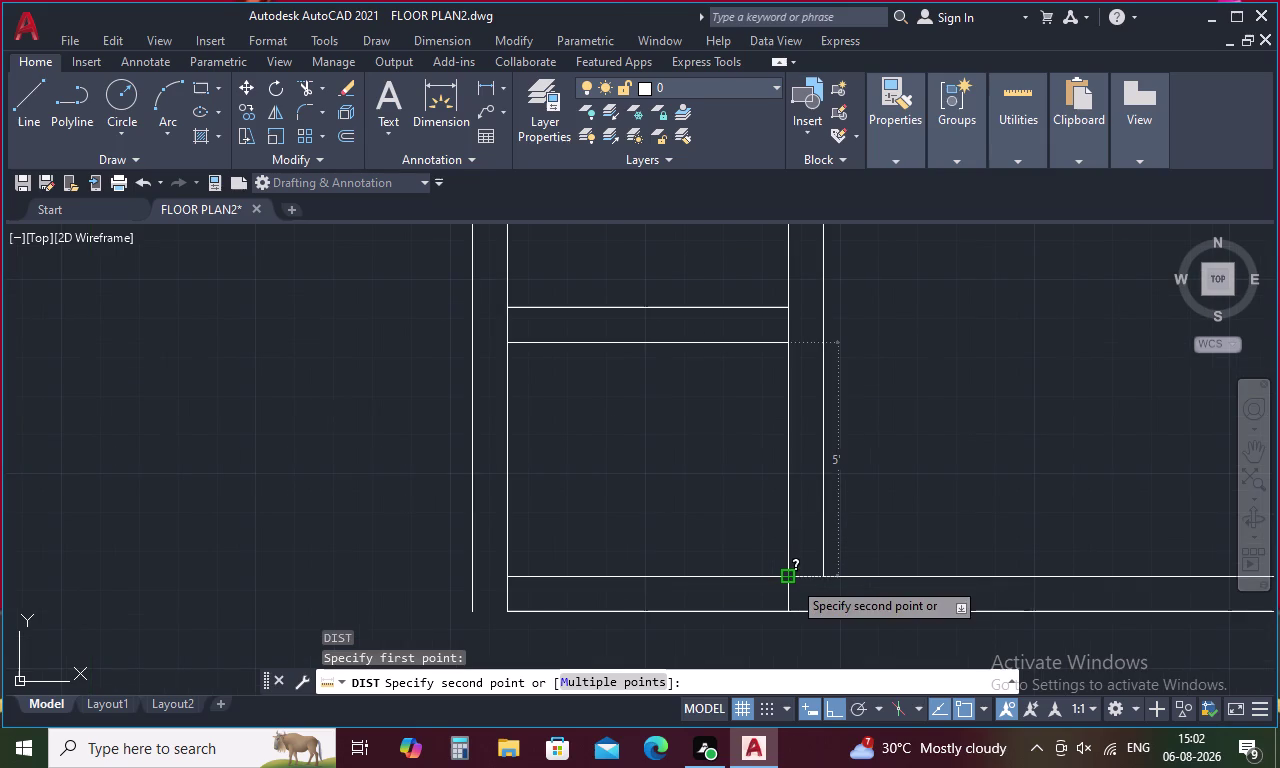
key(space)
key(space)
click(787, 574)
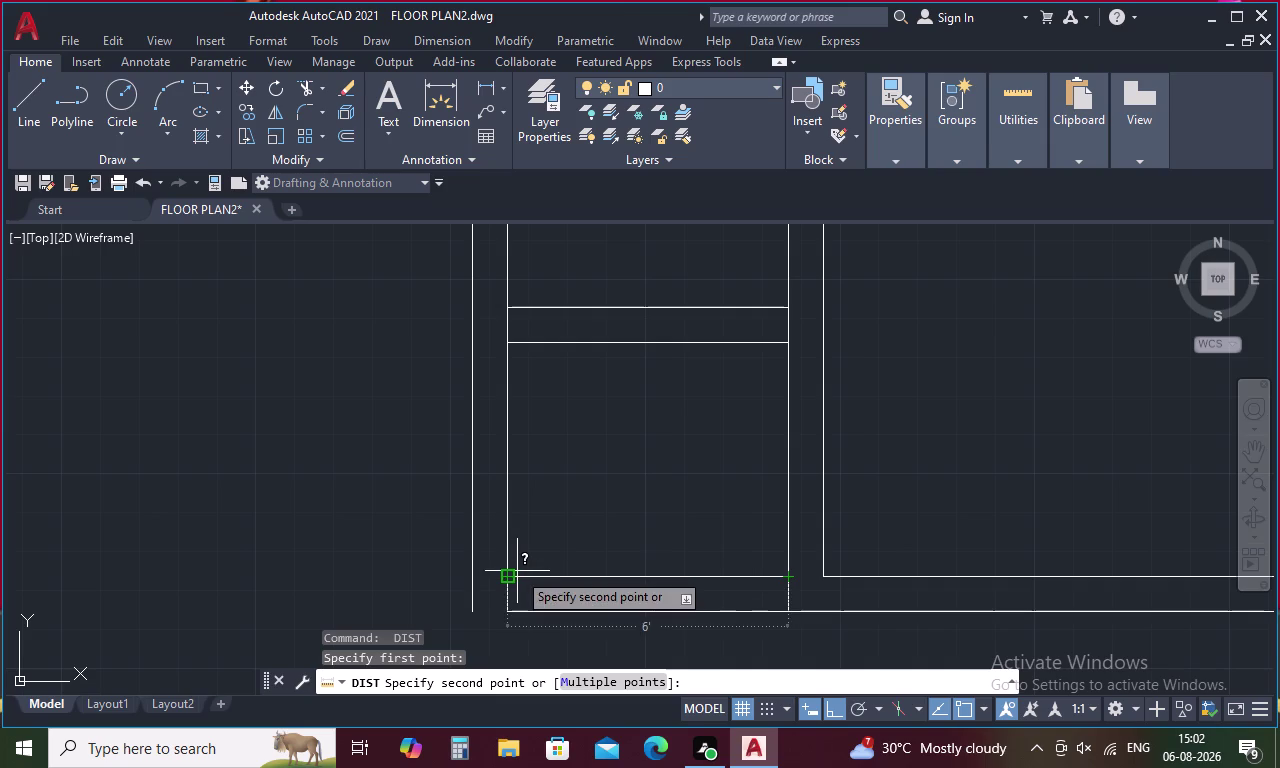
key(Escape)
text(f)
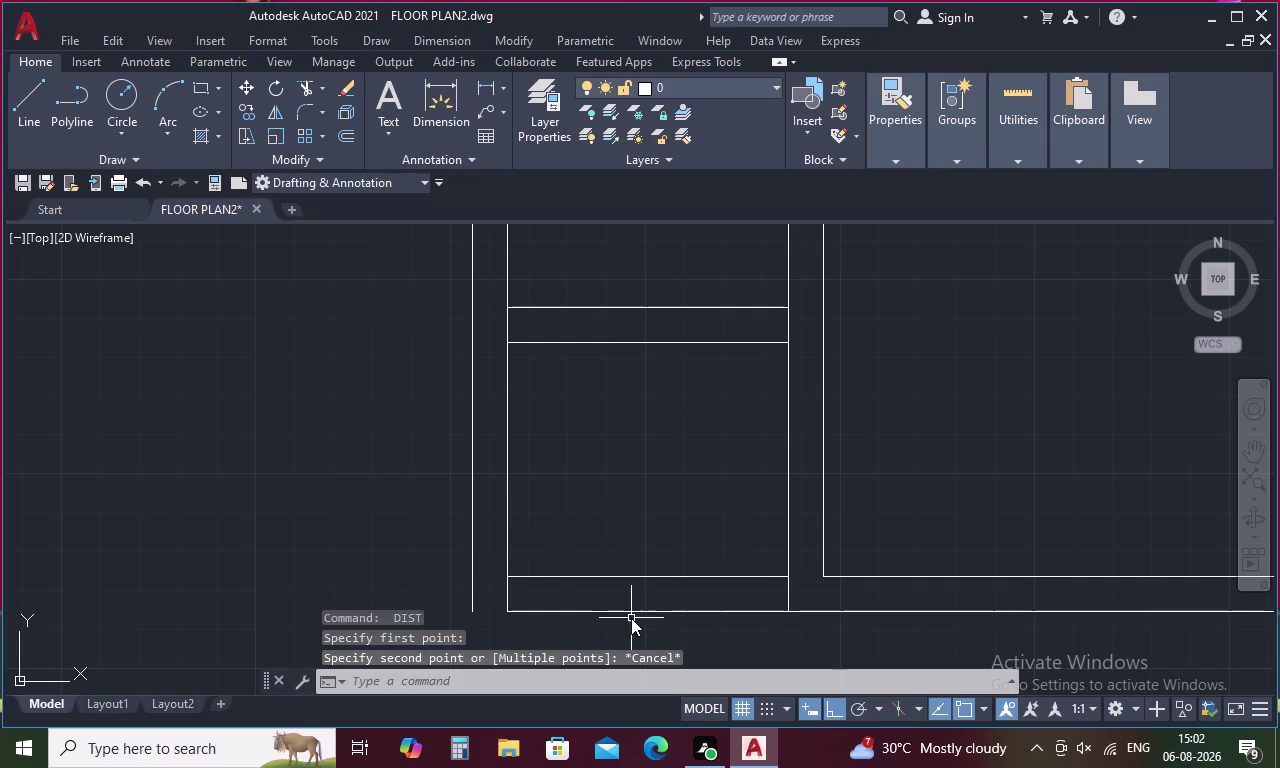
key(space)
click(556, 609)
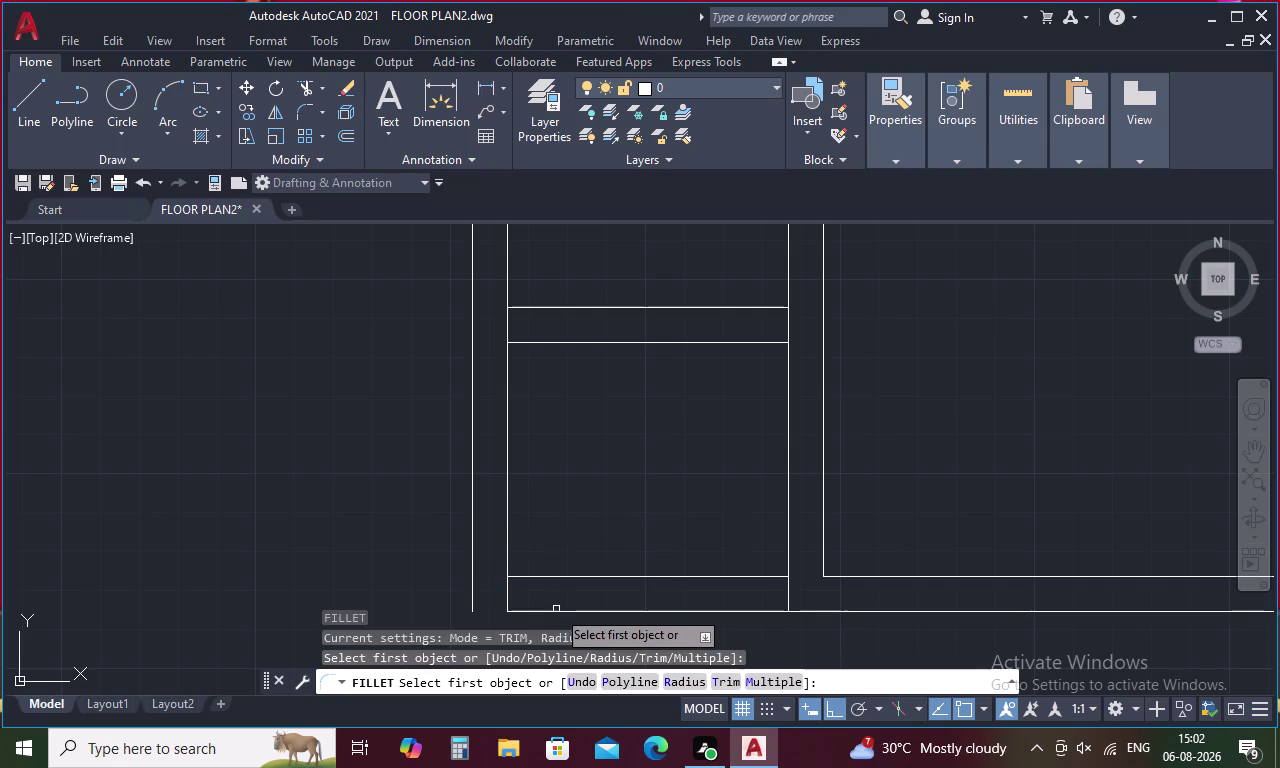
Fillet the outer left wall to the bottom outer wall and the upper horizontal wall.
click(473, 577)
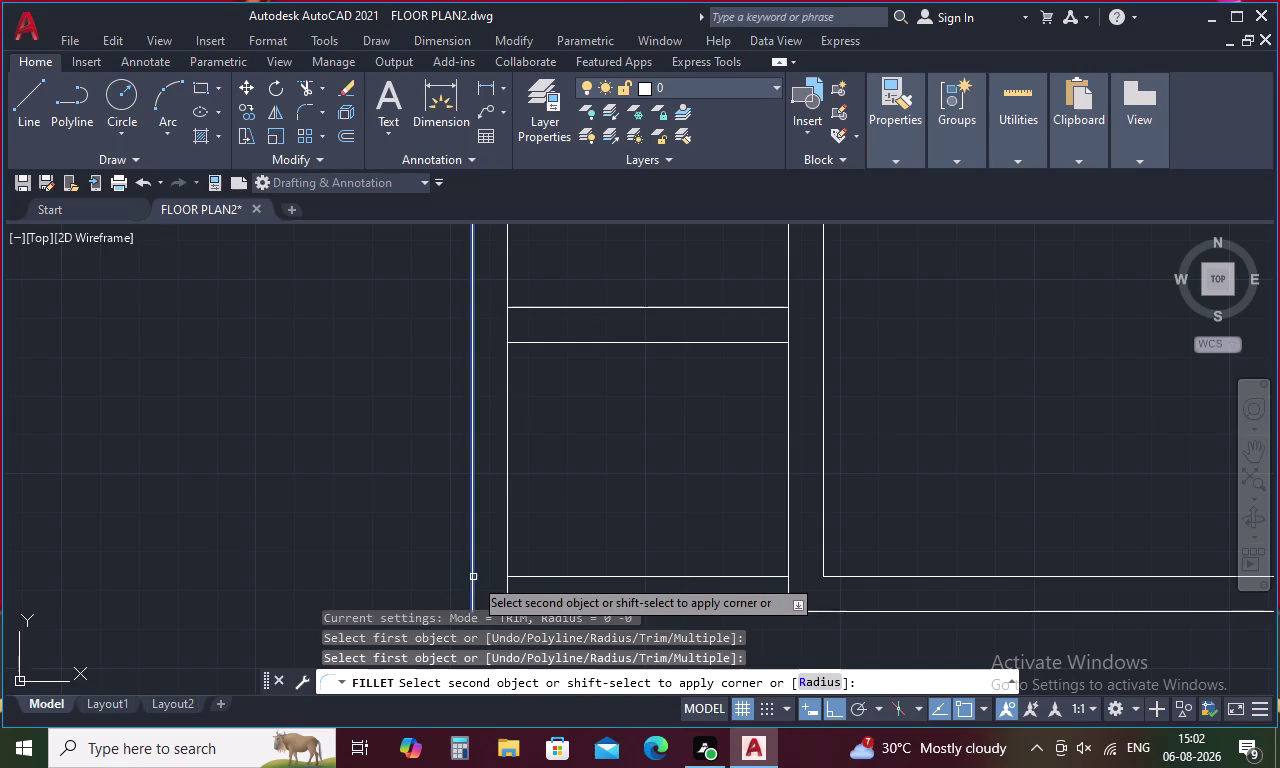
middle_drag(548, 590, 568, 487)
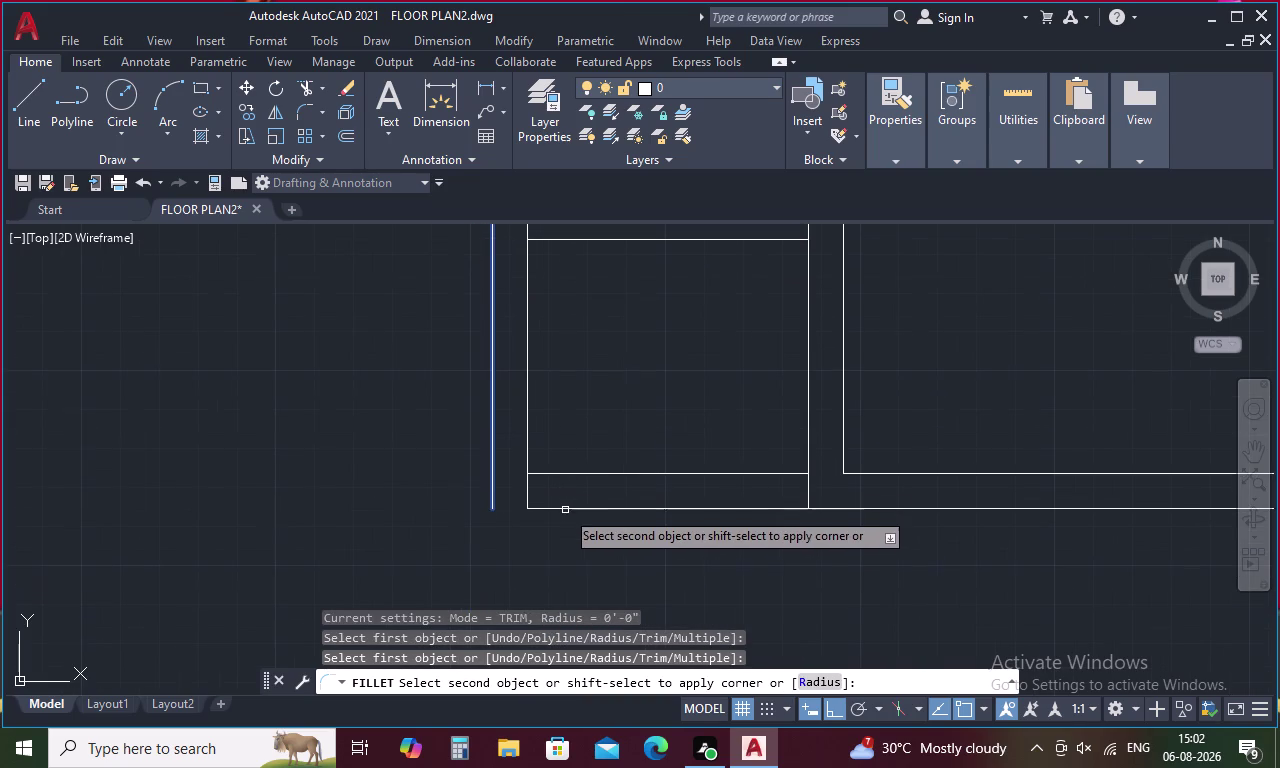
click(564, 511)
middle_drag(603, 447, 602, 590)
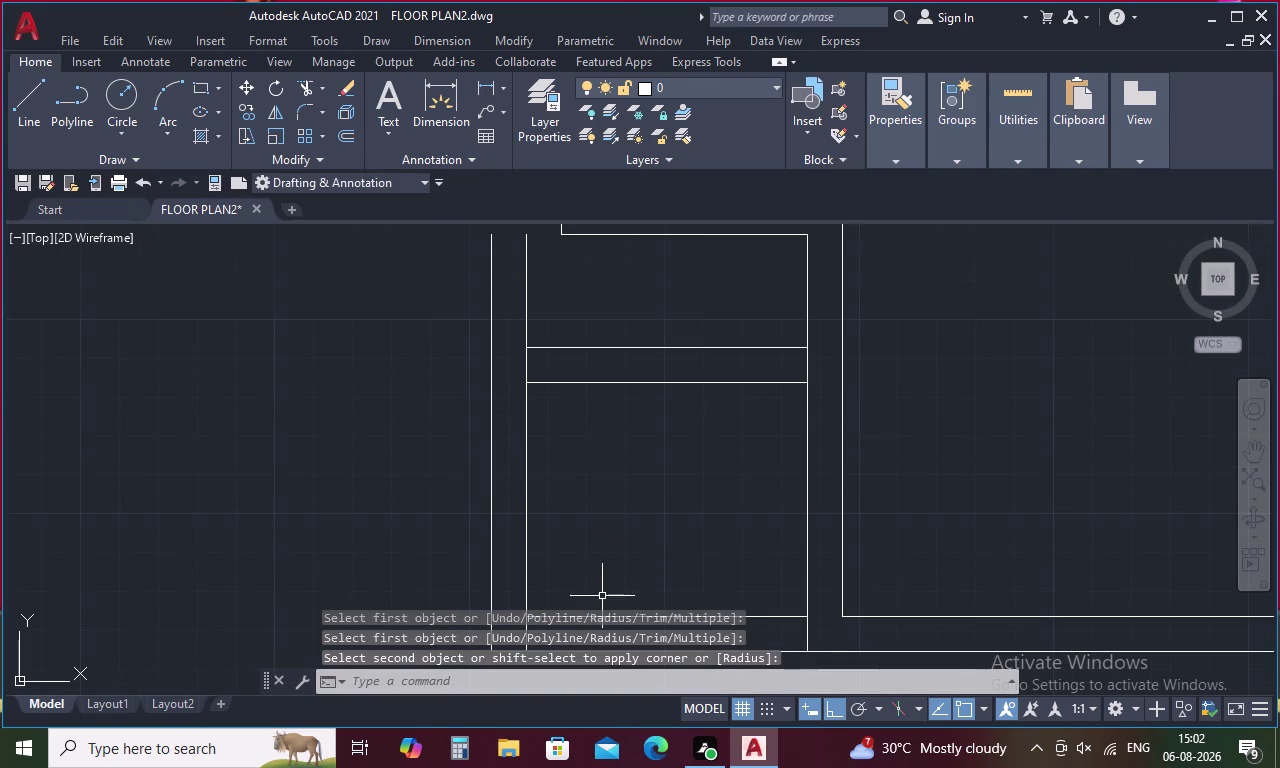
key(space)
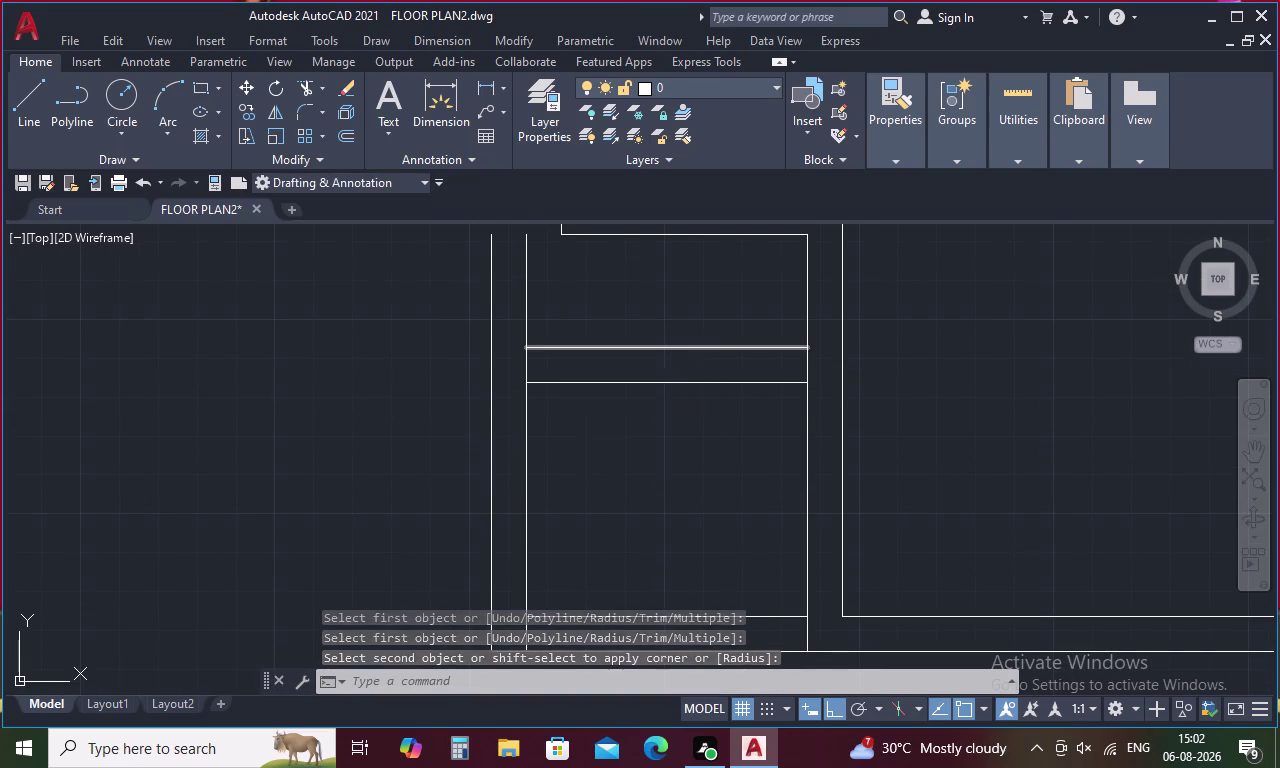
click(555, 348)
click(490, 365)
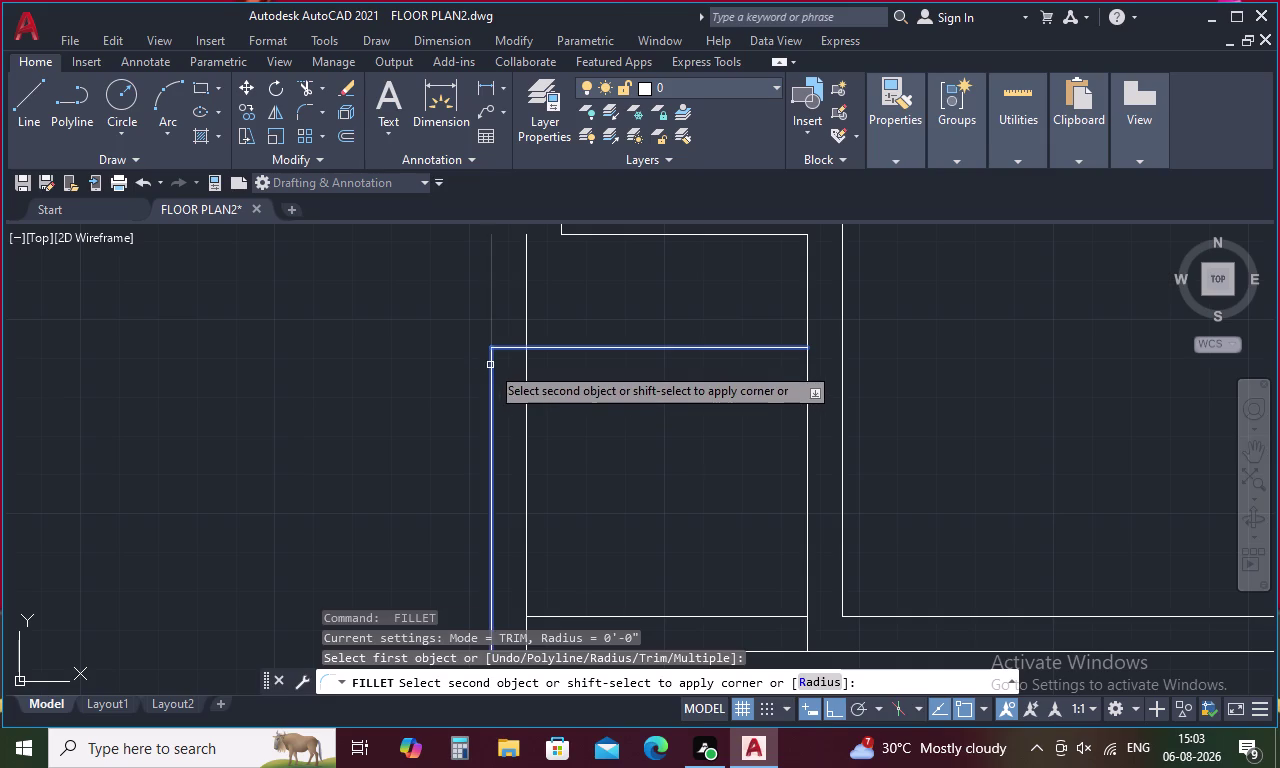
scroll(down, 3)
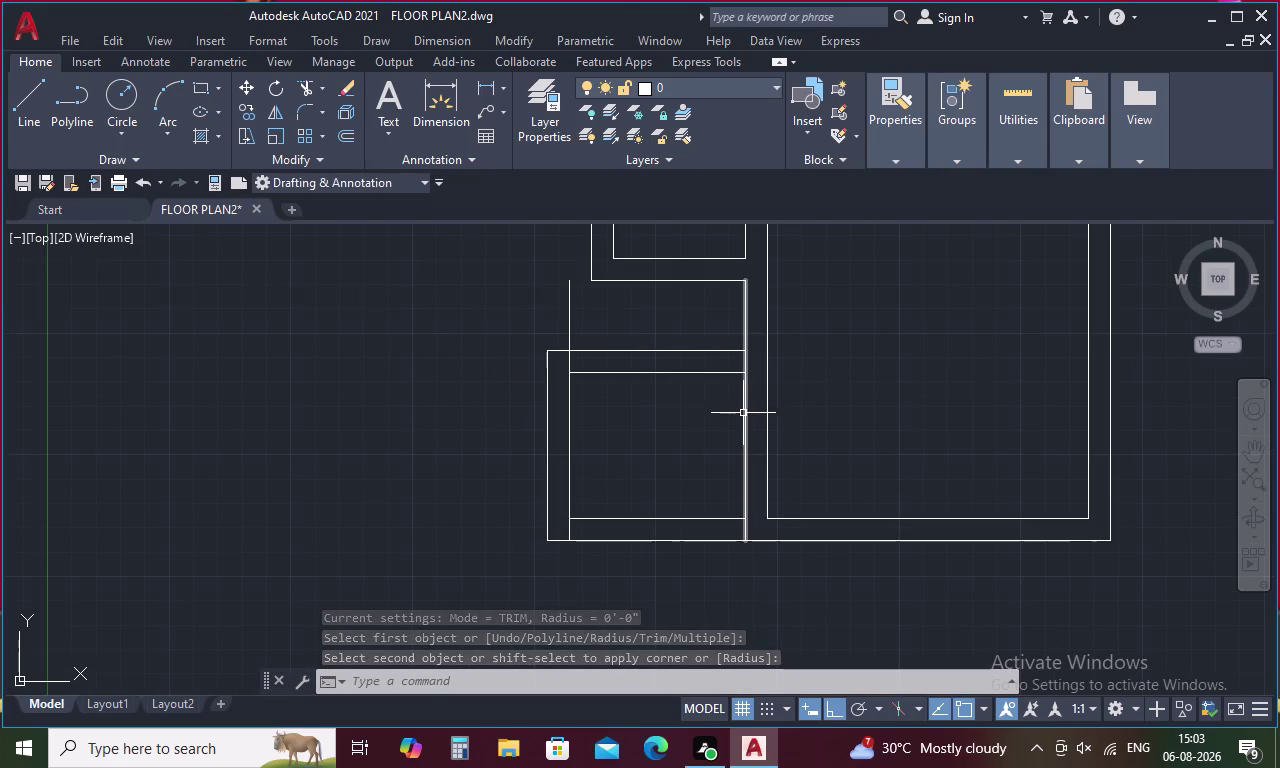
key(Escape)
Trim the excess line segments at the left room's wall junctions into a clean inner rectangle.
text(tr)
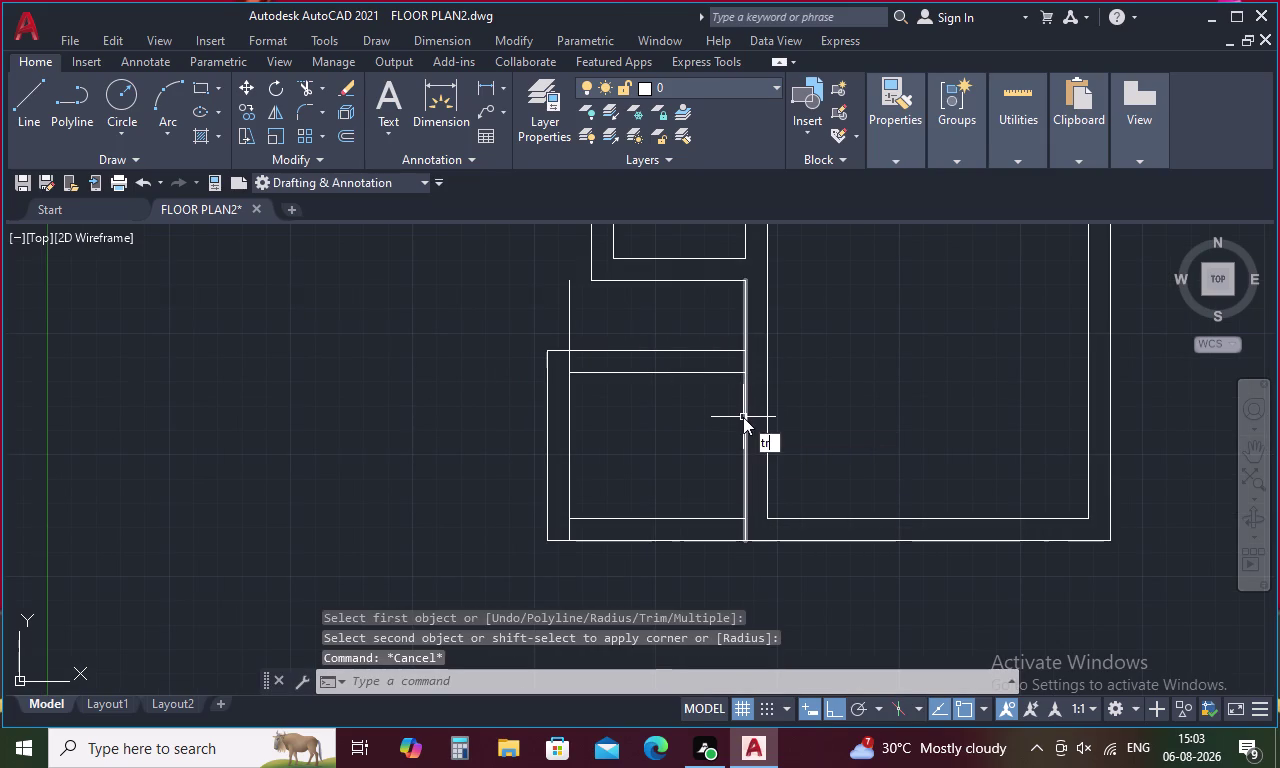
key(space)
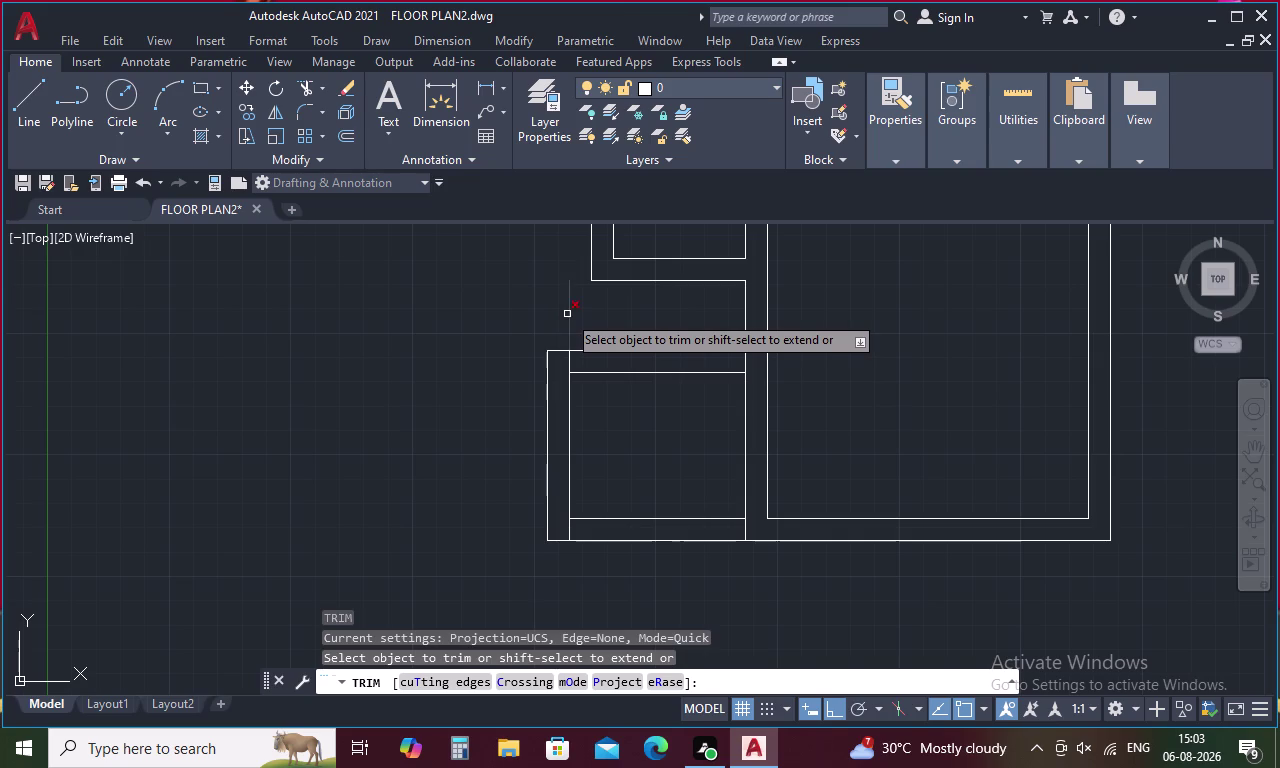
click(567, 314)
click(570, 363)
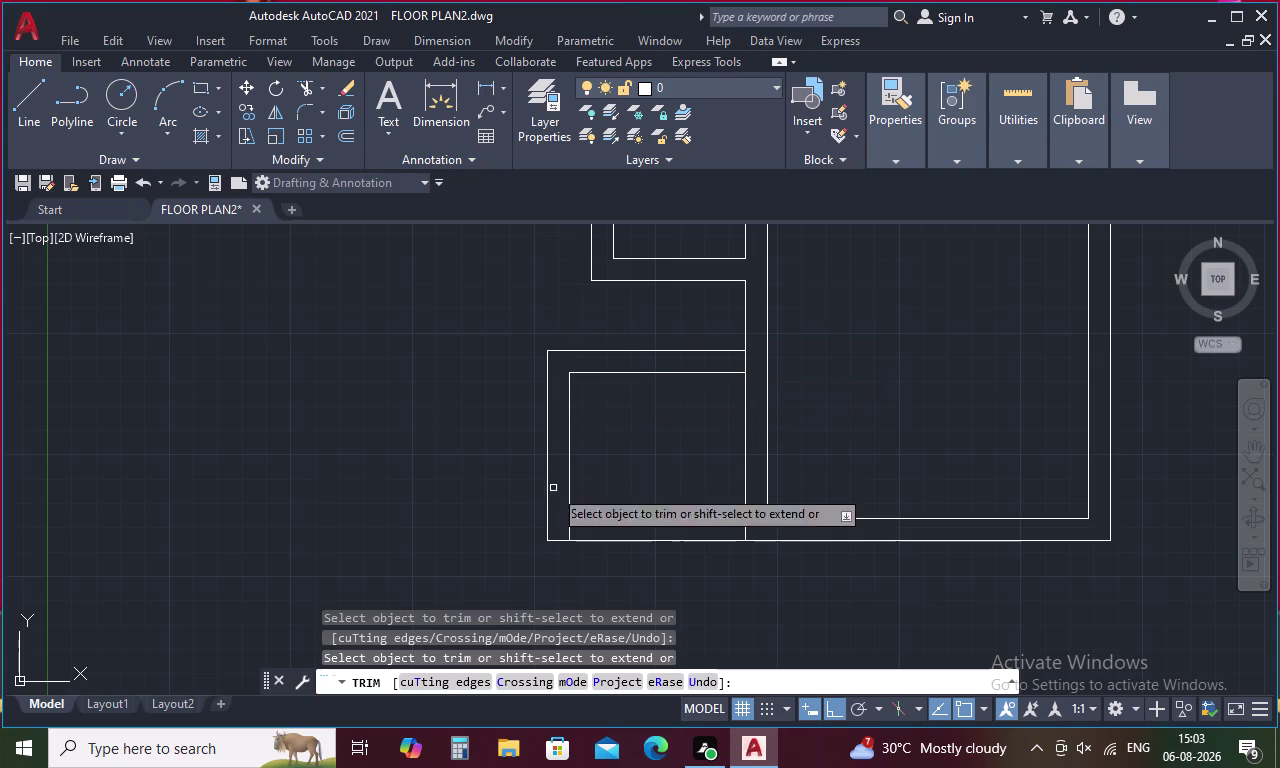
click(568, 526)
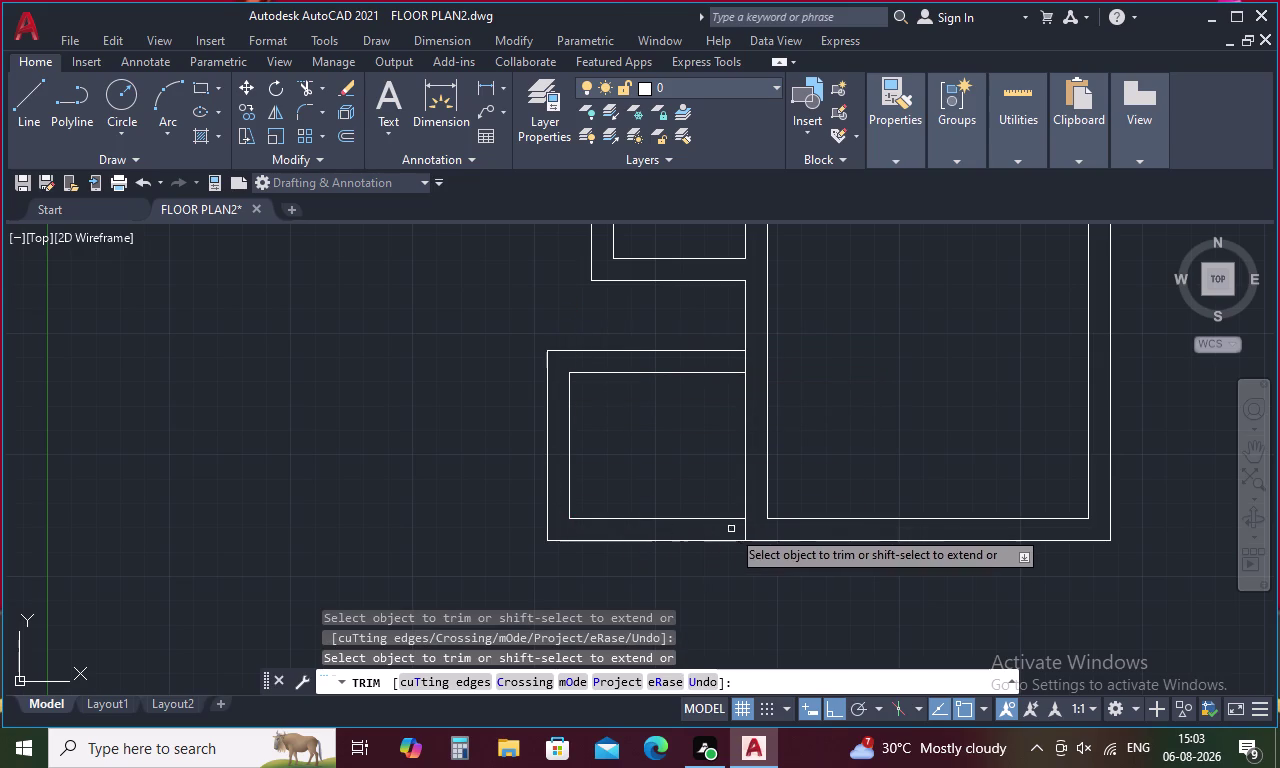
click(744, 528)
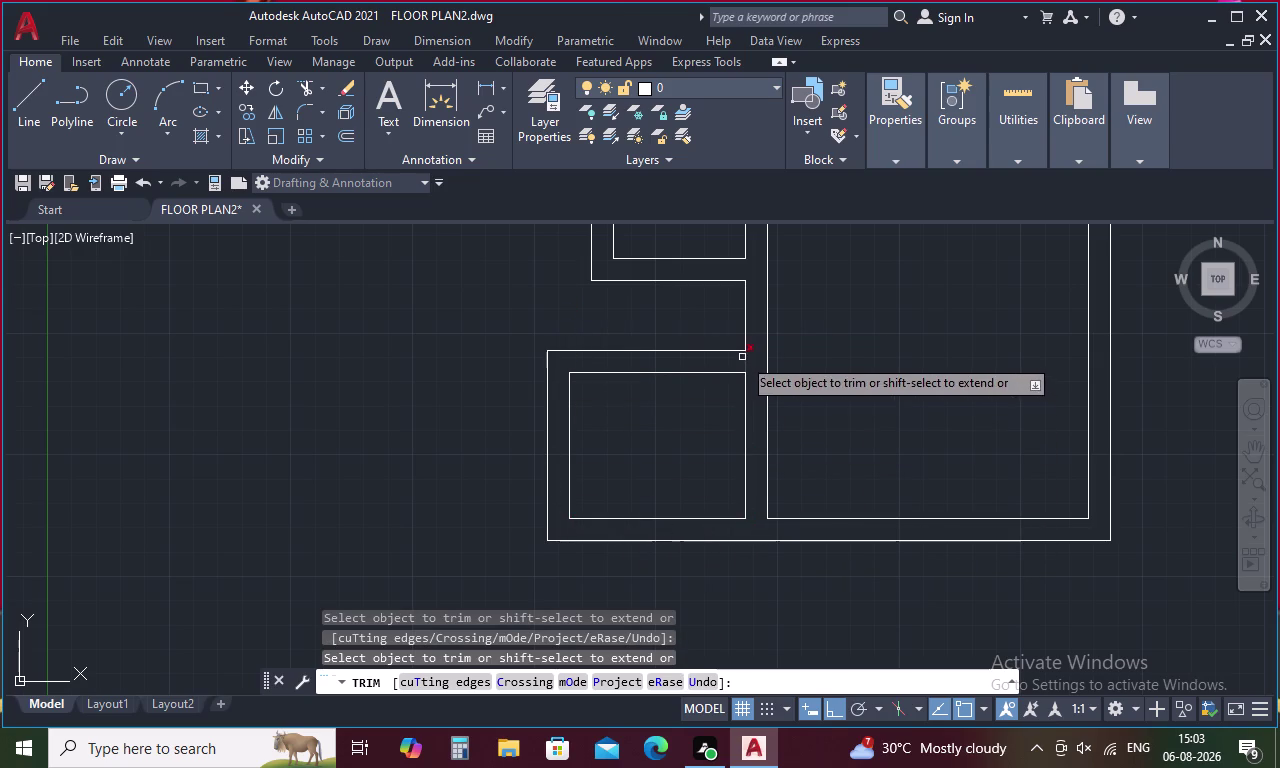
click(742, 357)
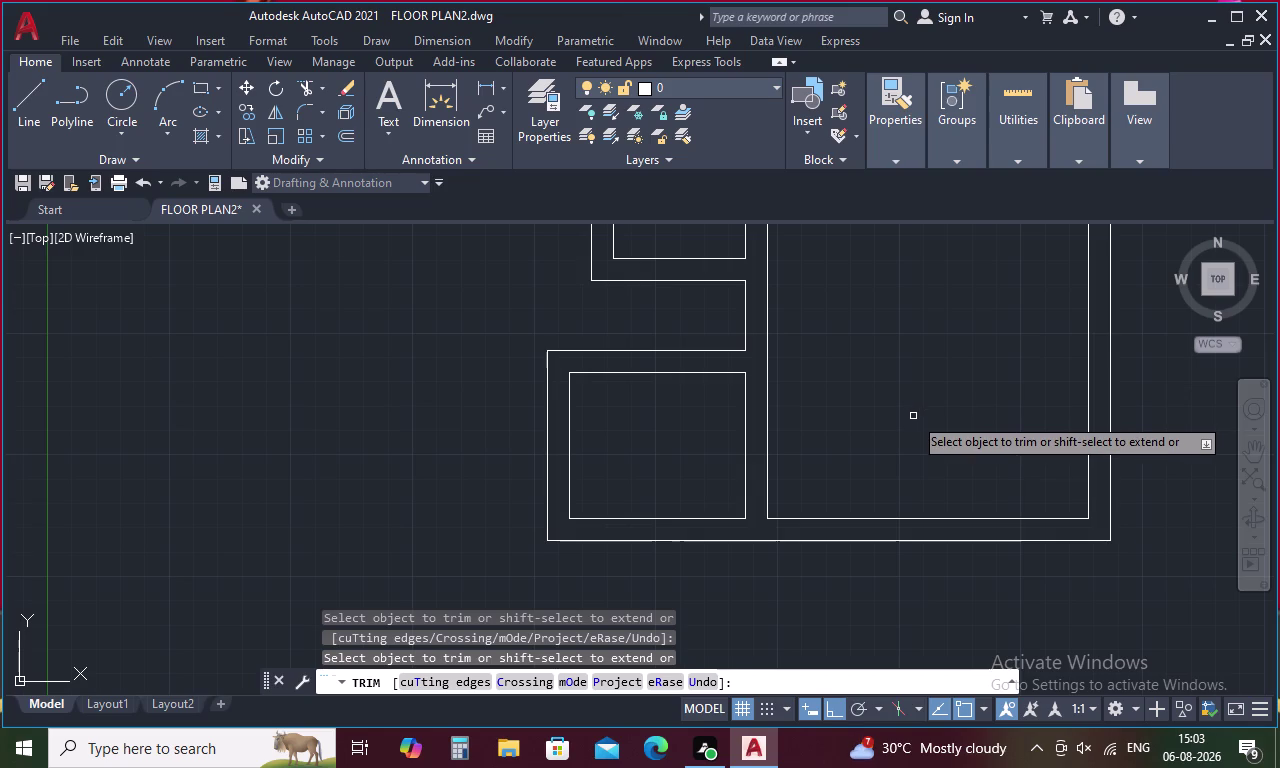
key(Escape)
key(o)
key(space)
Offset the bottom outer wall line 13' downward below the plan.
text(1)
key(3)
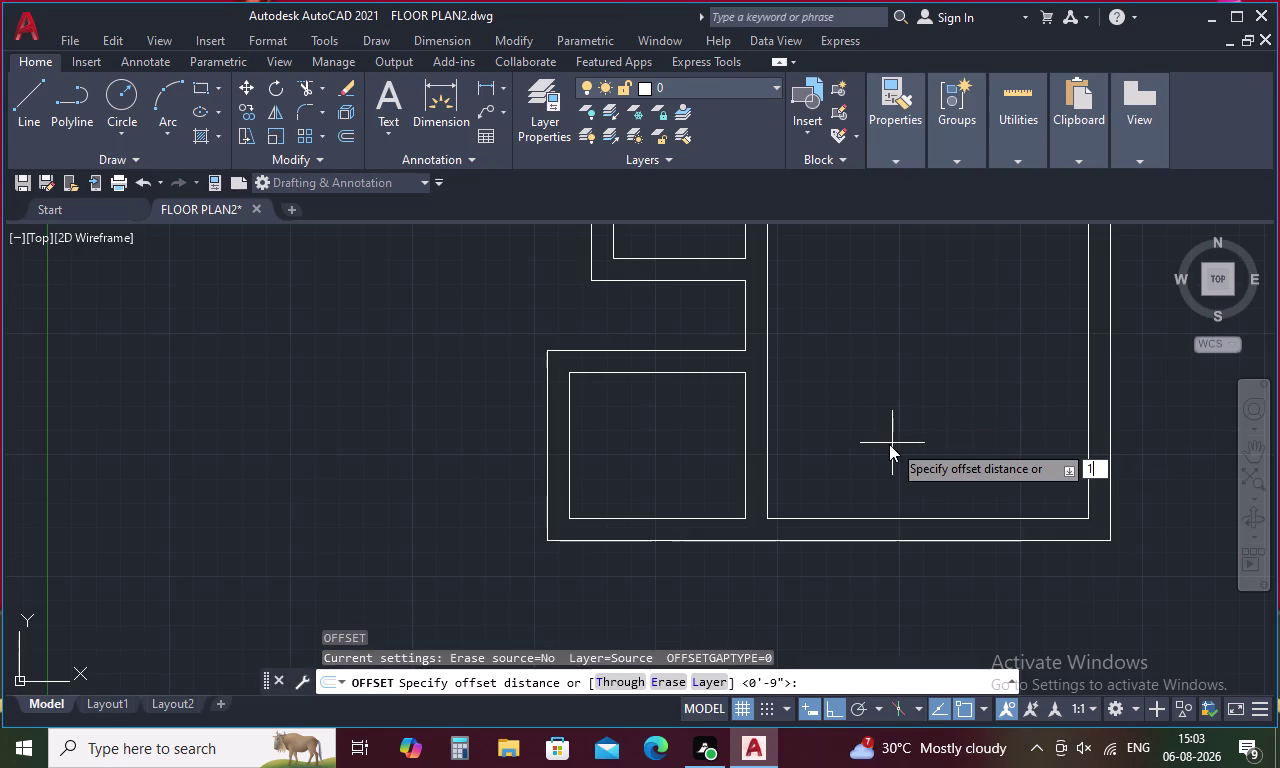
key(apostrophe)
key(space)
middle_drag(892, 443, 849, 221)
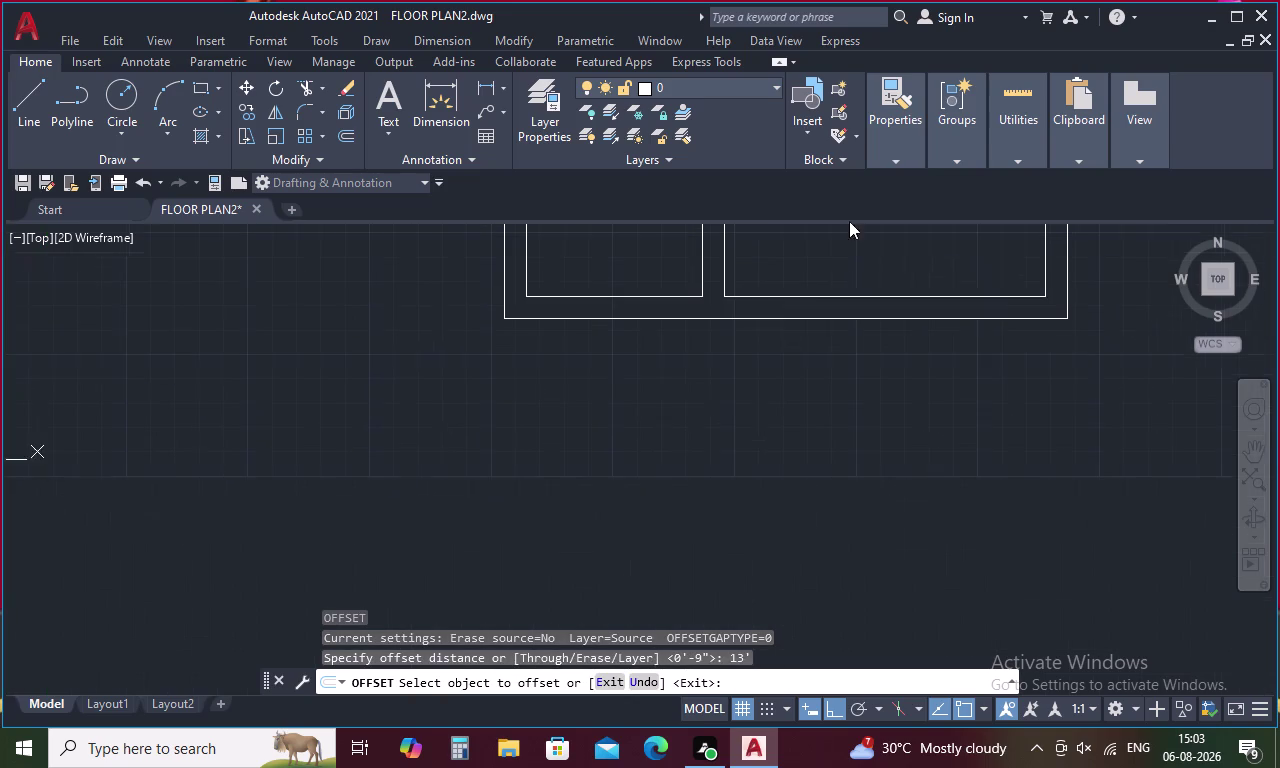
click(662, 318)
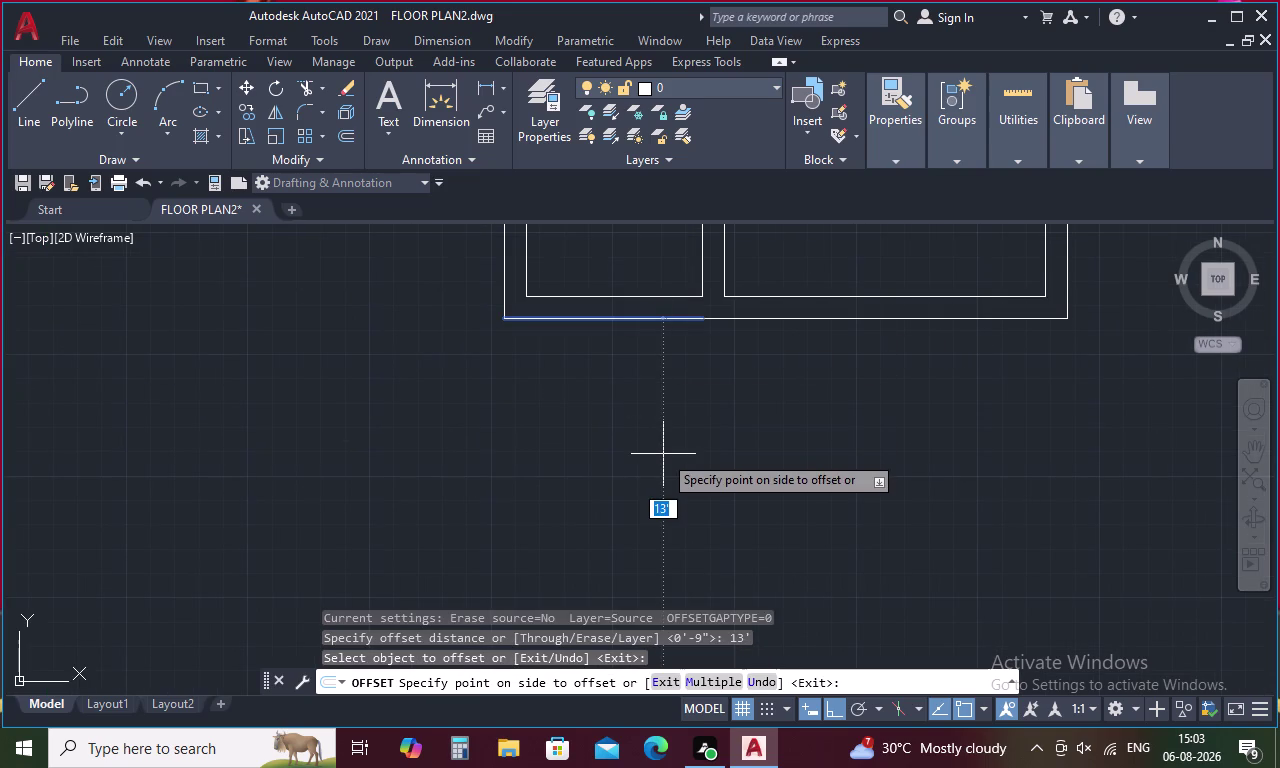
click(663, 454)
scroll(down, 3)
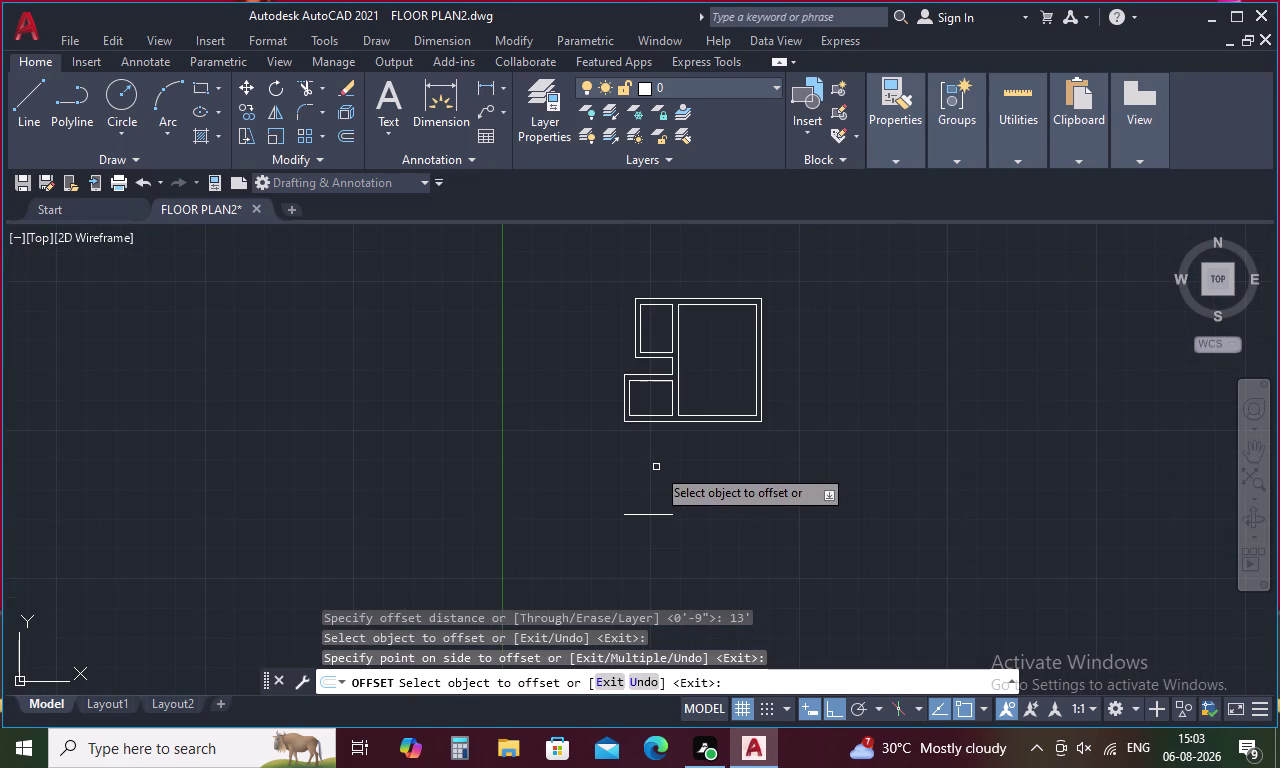